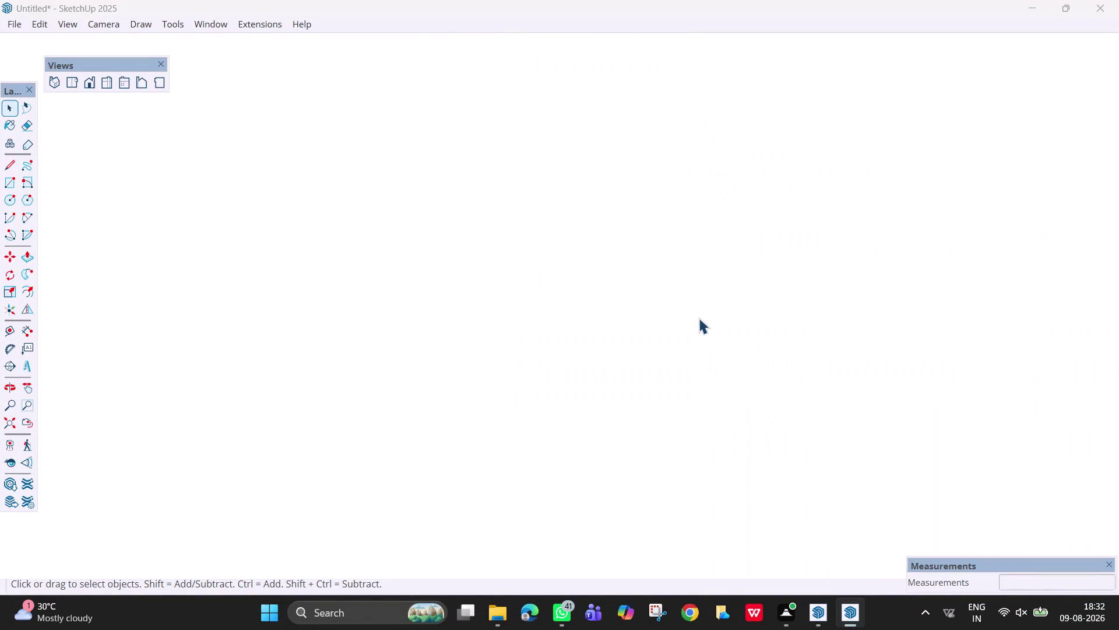
Orbit to look inside the room, then start saving without purging unused items.
scroll(down, 3)
scroll(down, 3)
click(8, 414)
middle_drag(366, 353, 475, 402)
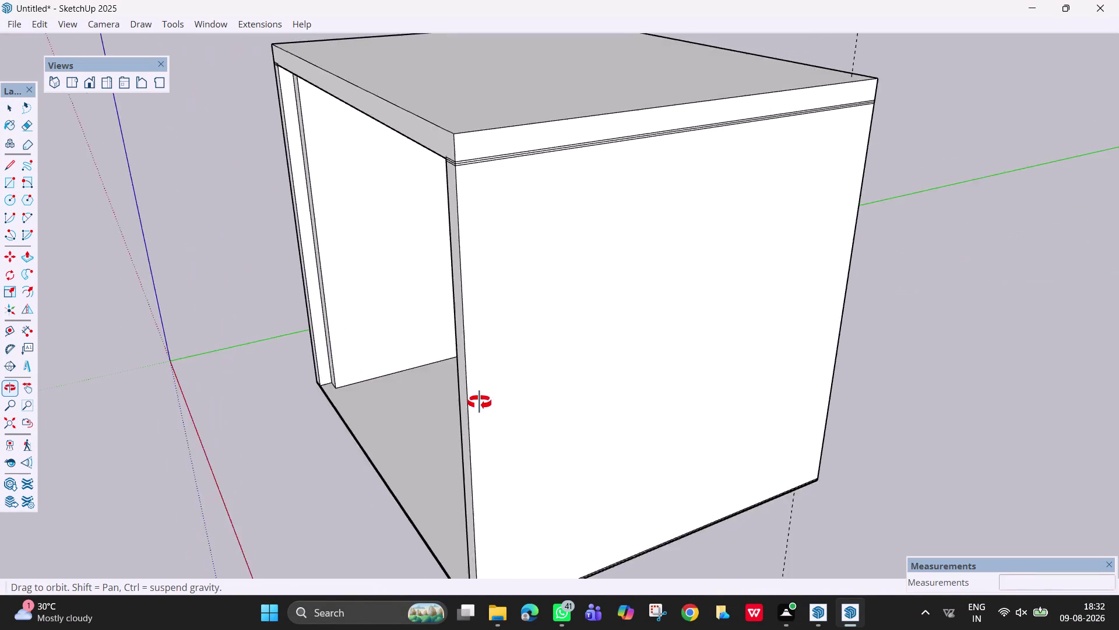
middle_drag(475, 402, 786, 327)
scroll(up, 3)
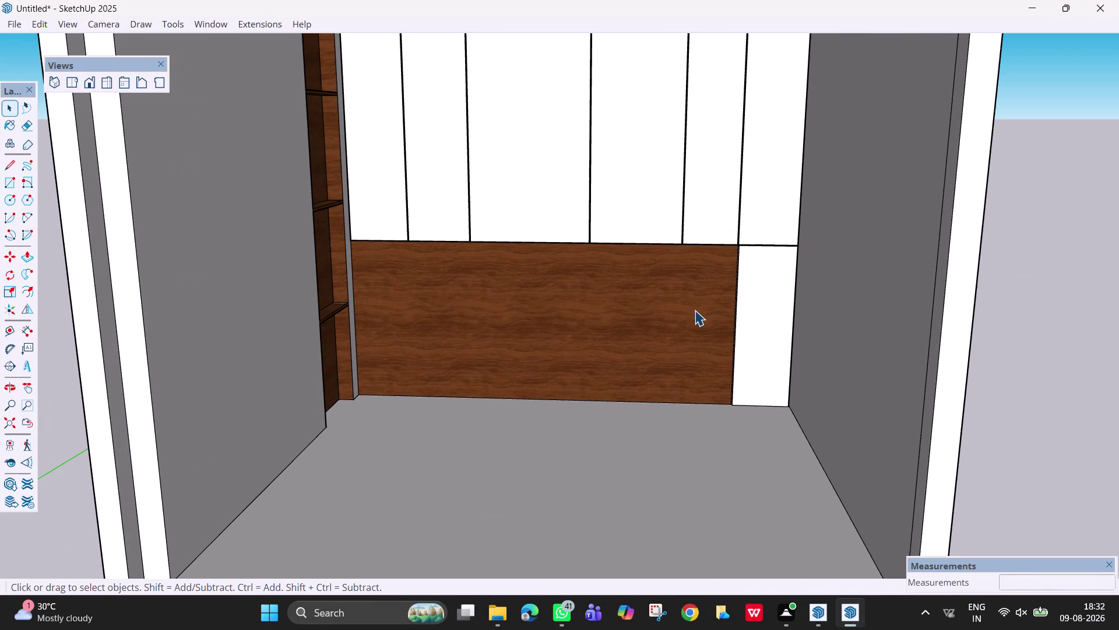
key(ctrl+s)
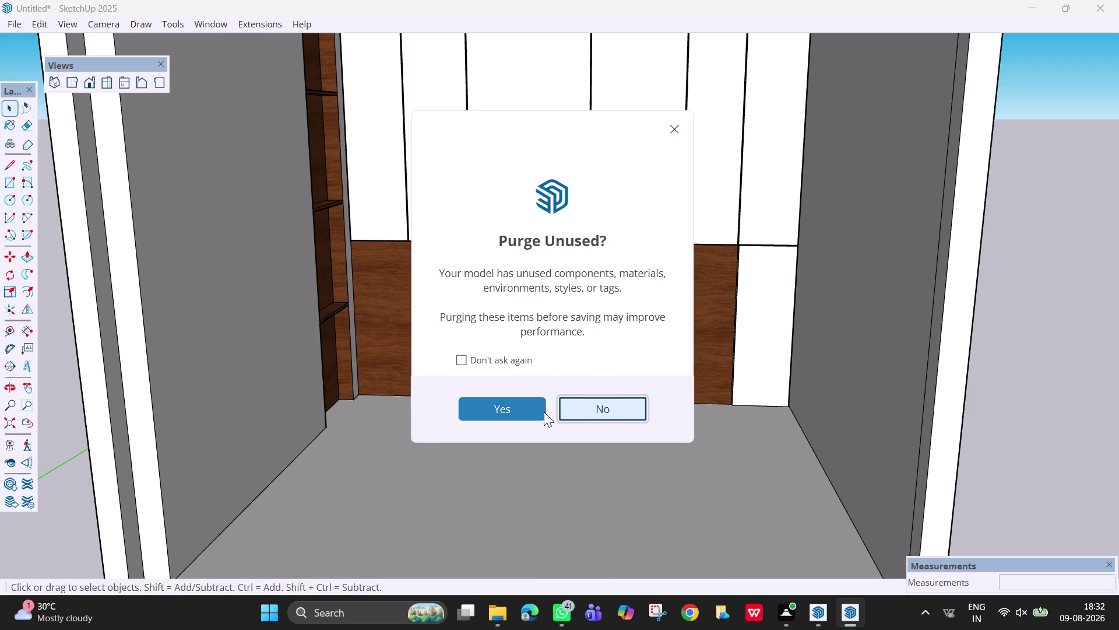
click(532, 410)
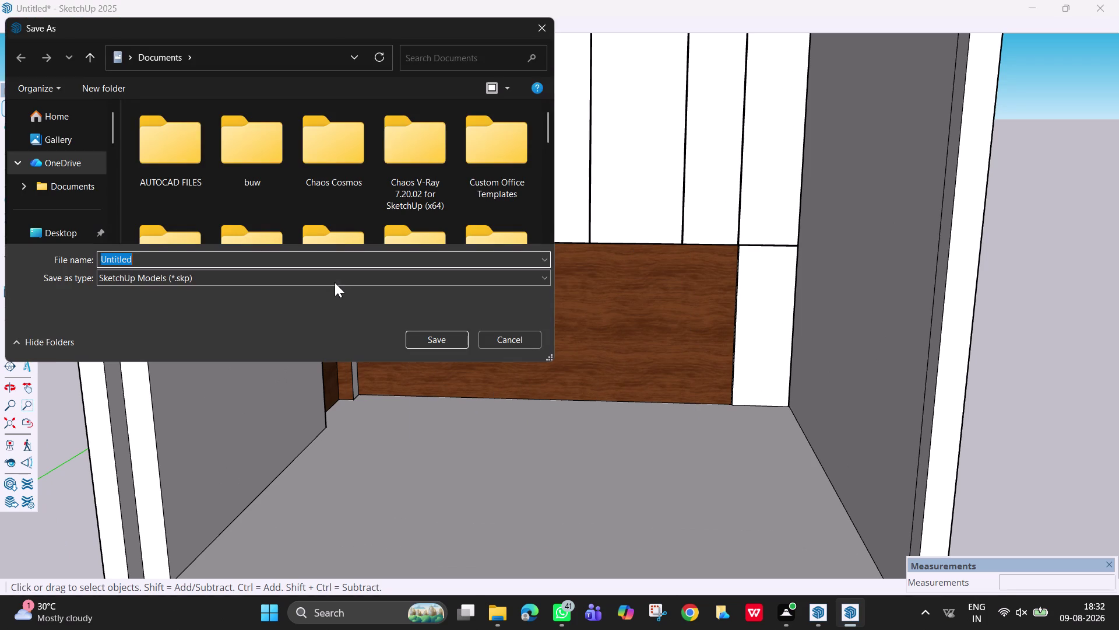
Save the model under the file name 'bed design'.
key(BackSpace)
text(bed)
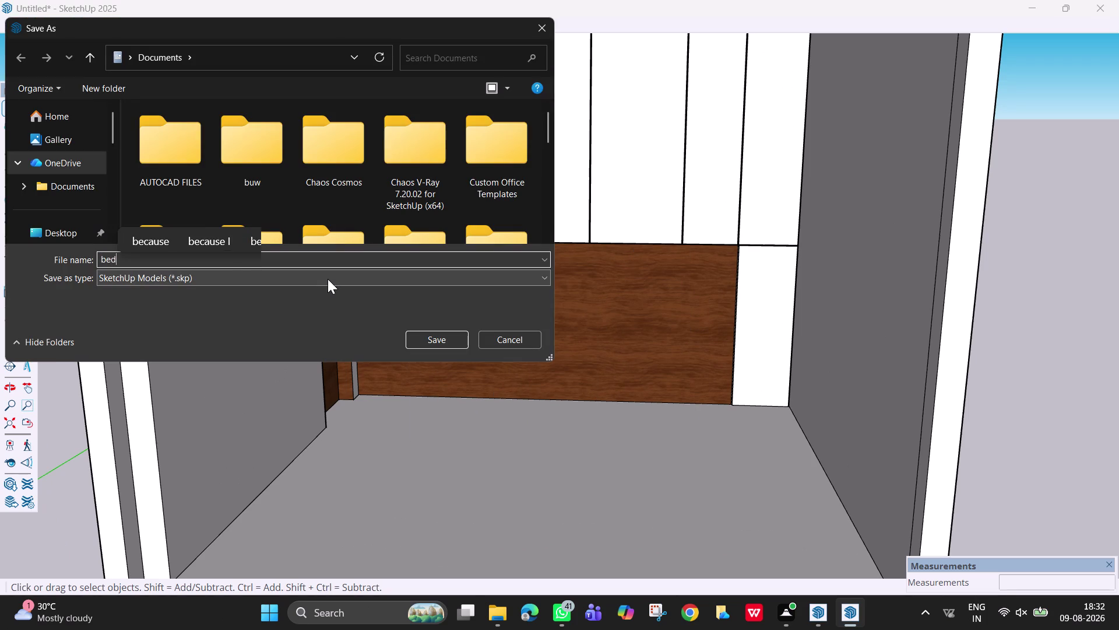
key(space)
text(de)
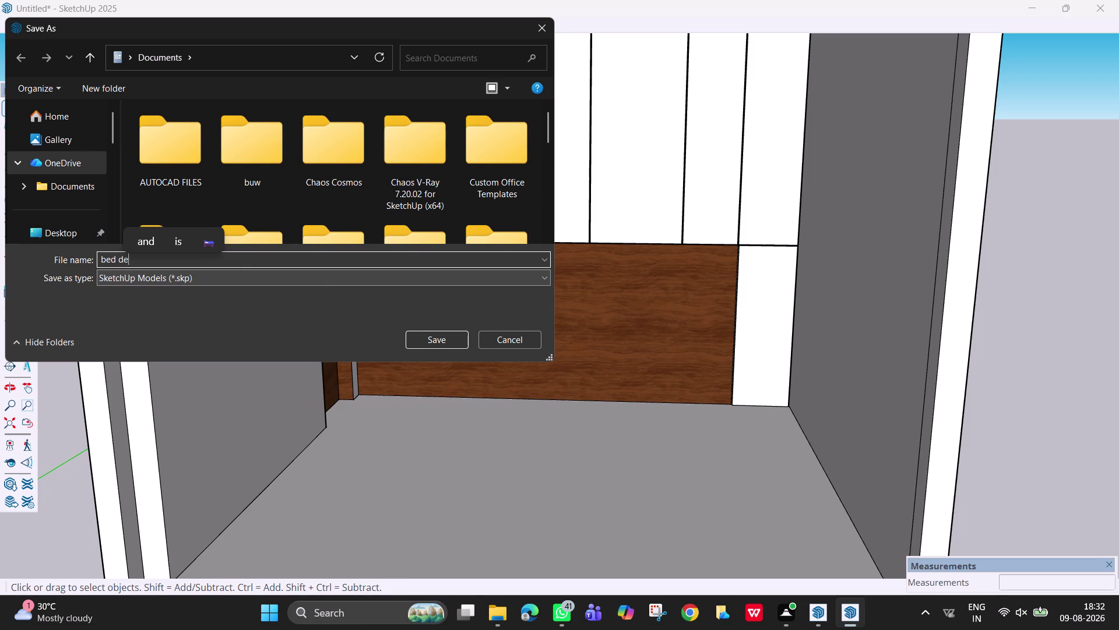
text(sign)
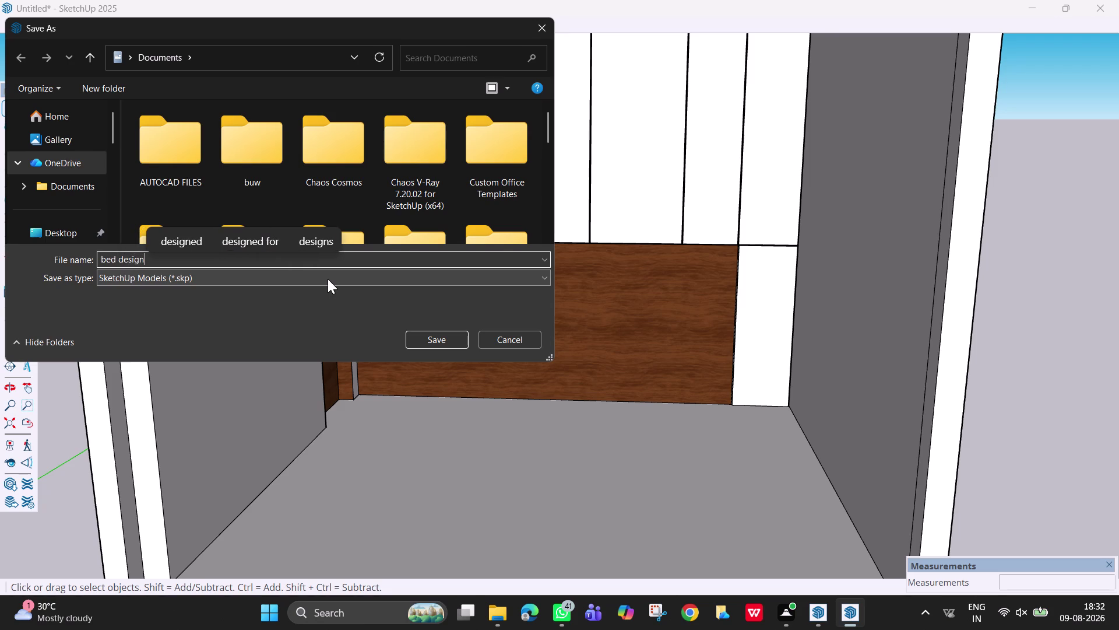
key(Return)
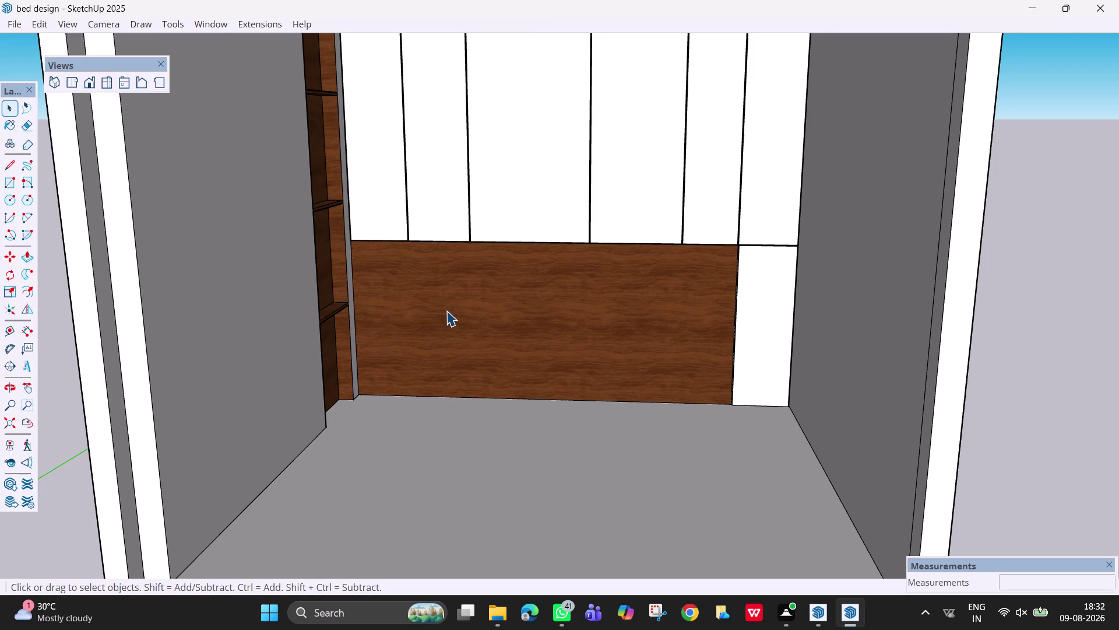
click(215, 21)
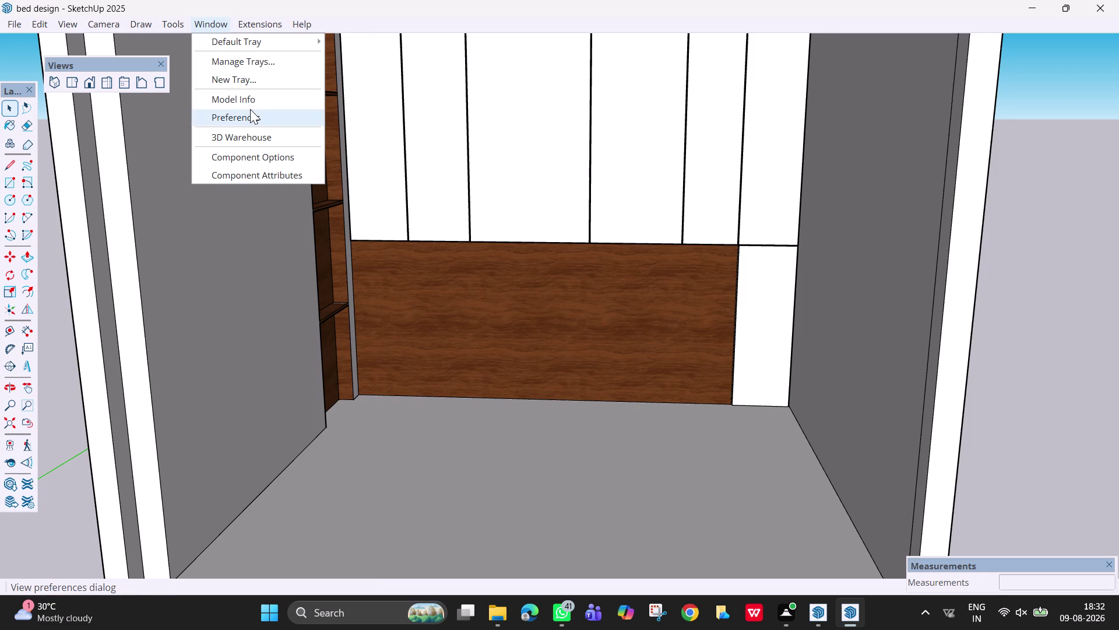
Search 3D Warehouse for 'bed' and browse the results.
click(262, 143)
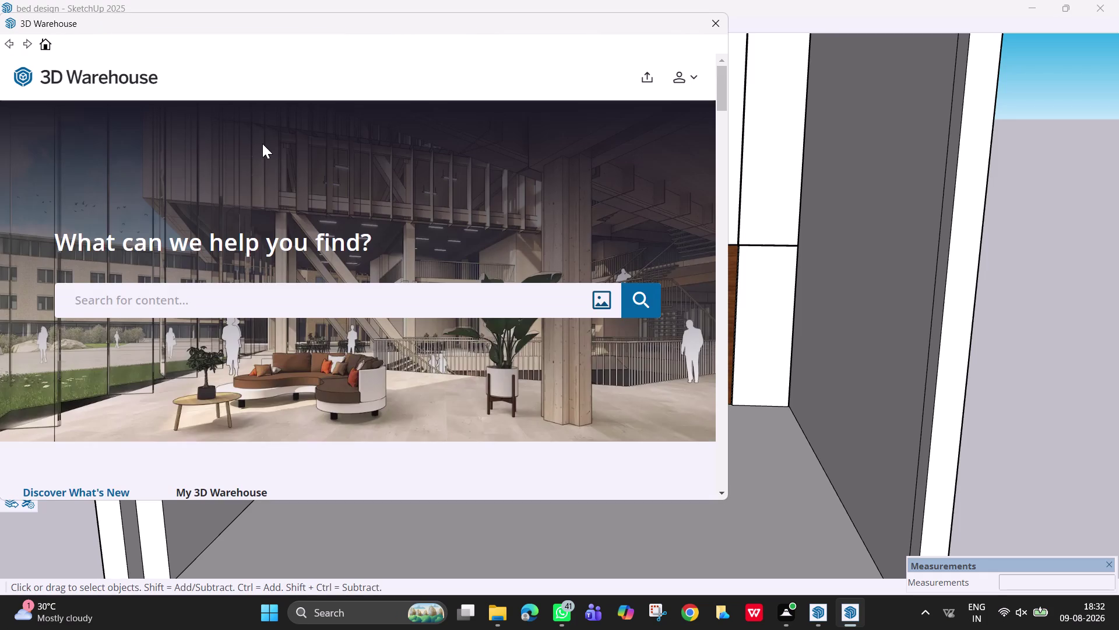
click(306, 300)
text(be)
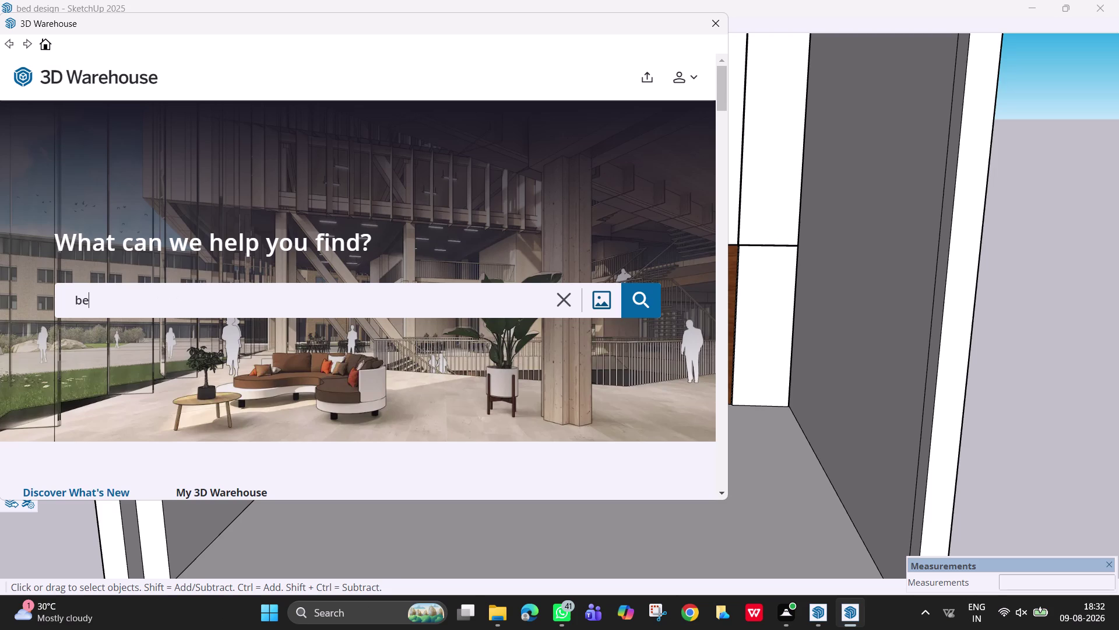
text(d)
key(Return)
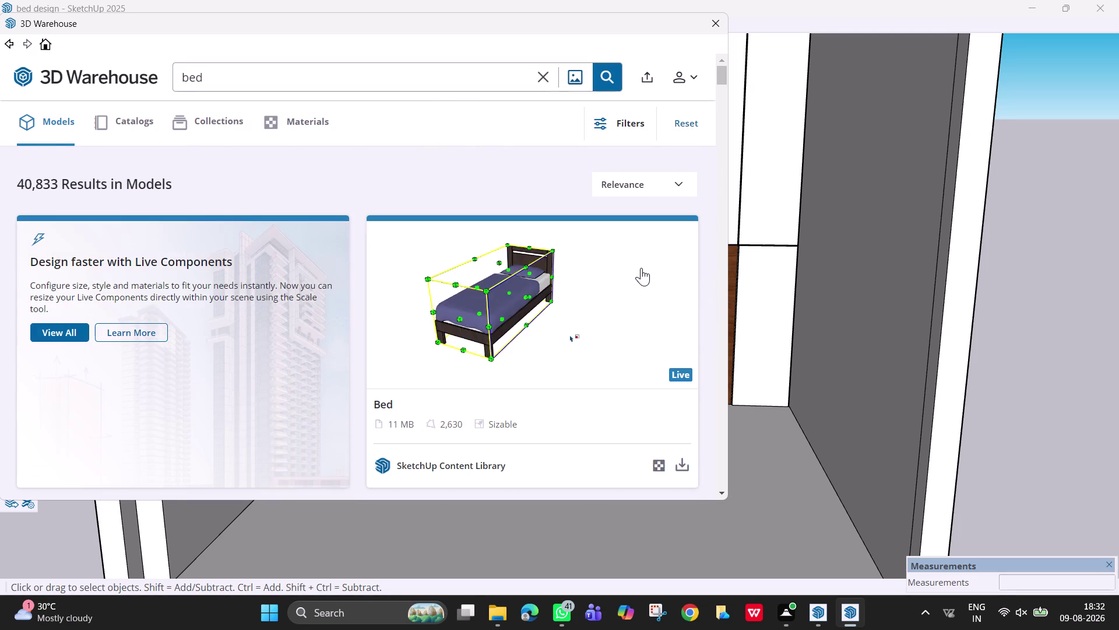
scroll(down, 3)
scroll(down, 3)
scroll(down, 3)
scroll(down, 3)
scroll(down, 3)
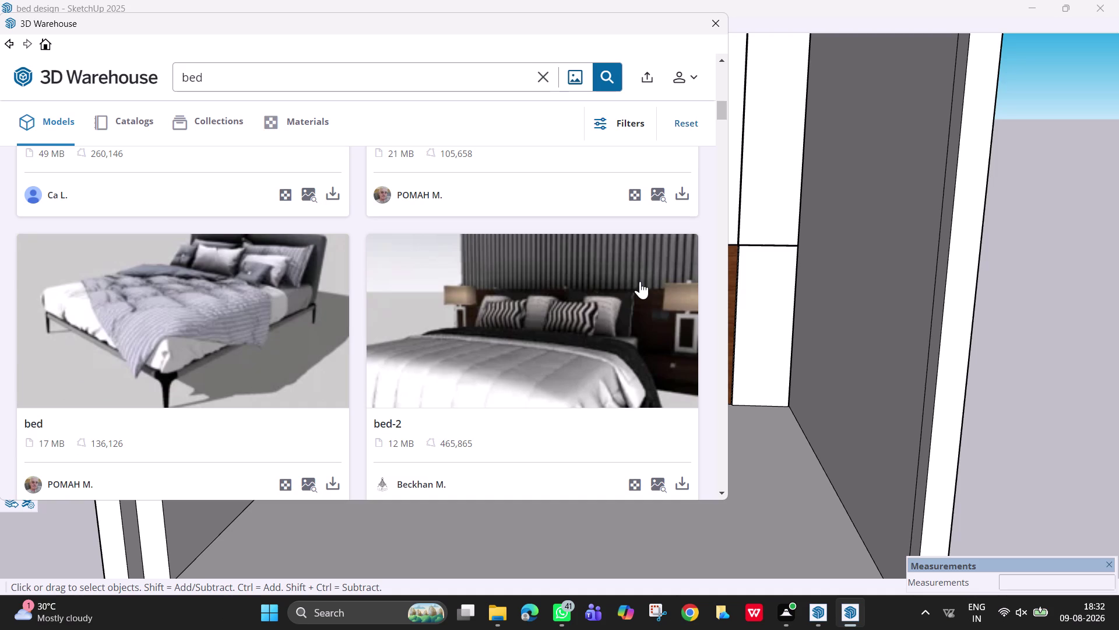
scroll(down, 3)
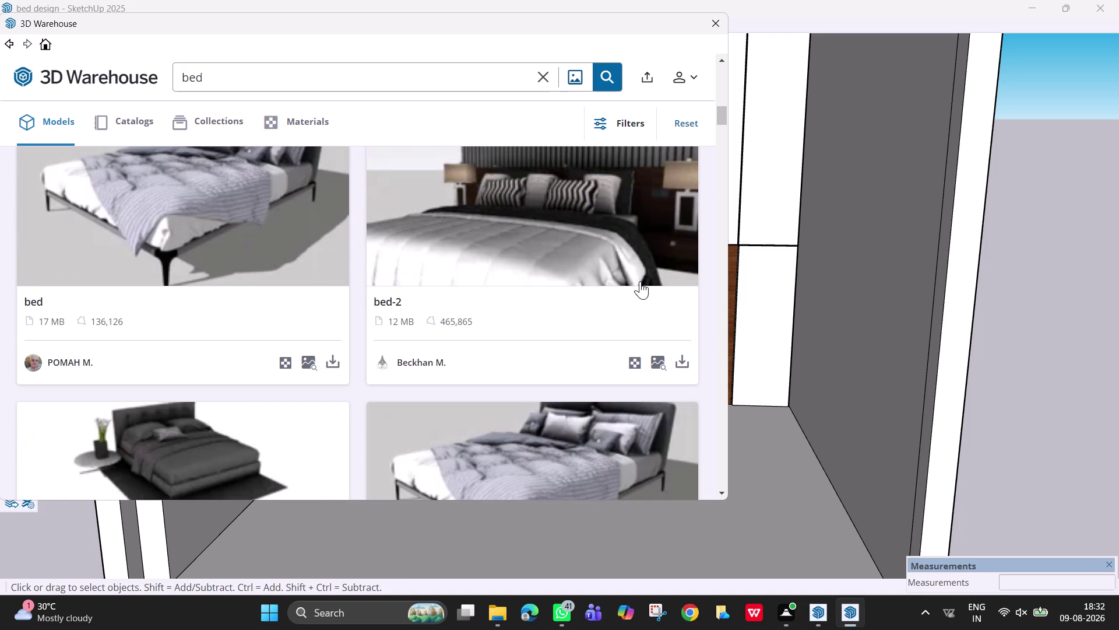
Refine the search to 'bed with carpet' and browse those results.
click(350, 83)
key(space)
text(wi)
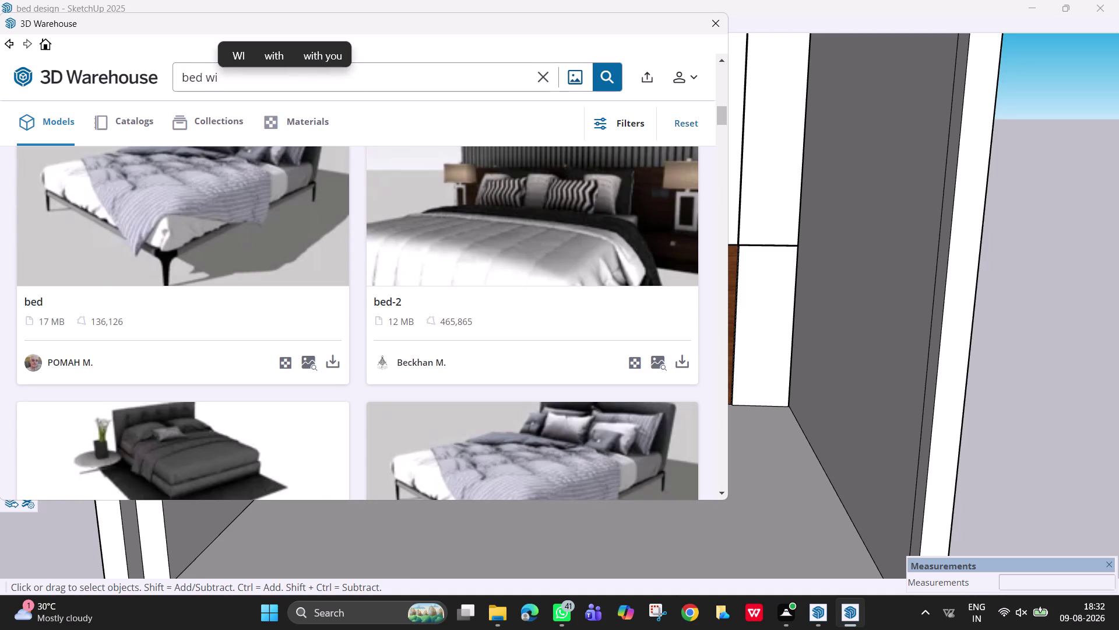
text(th)
key(space)
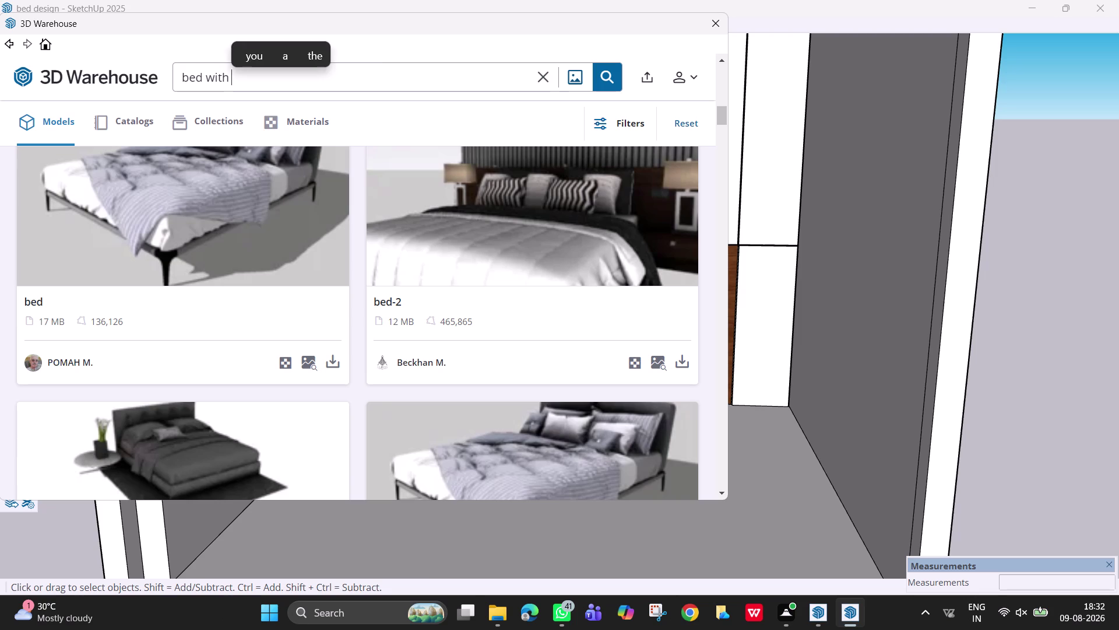
text(ca)
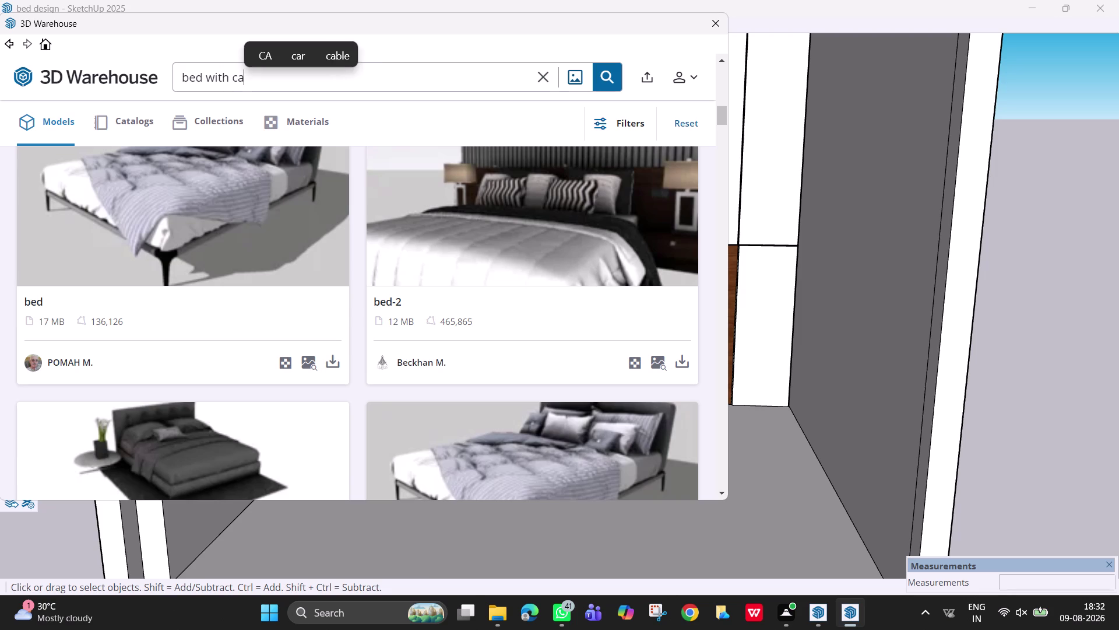
key(p)
key(BackSpace)
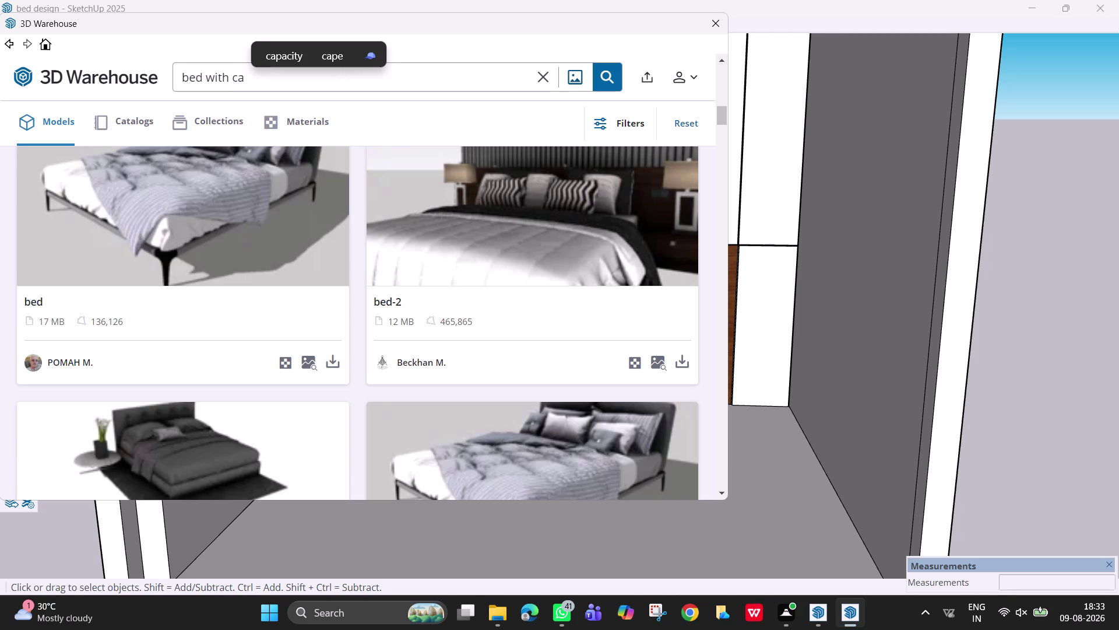
key(r)
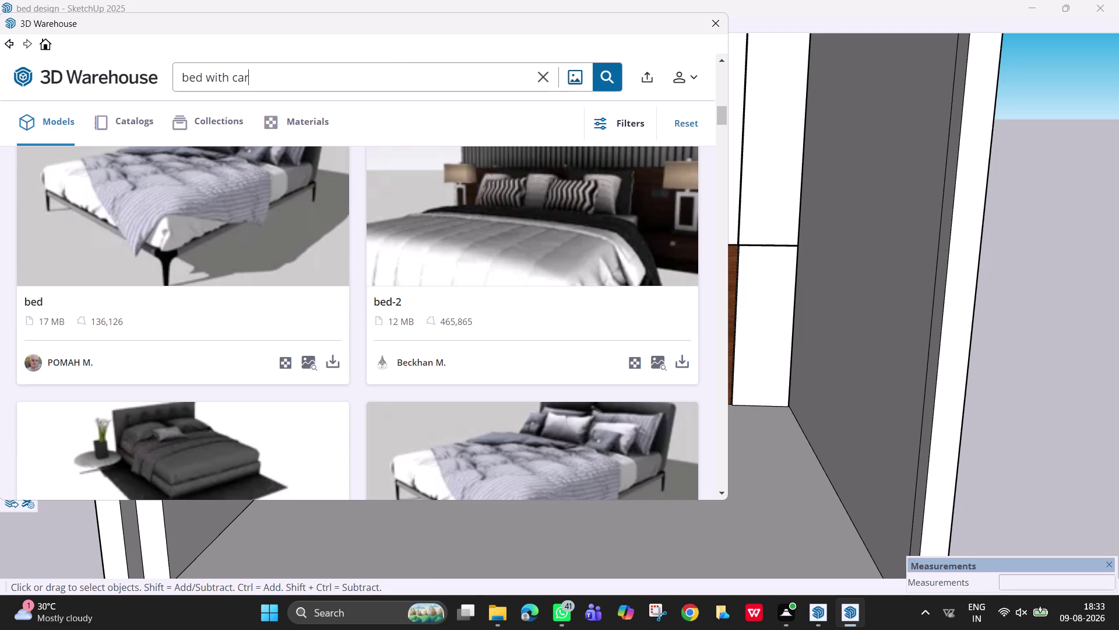
text(pet)
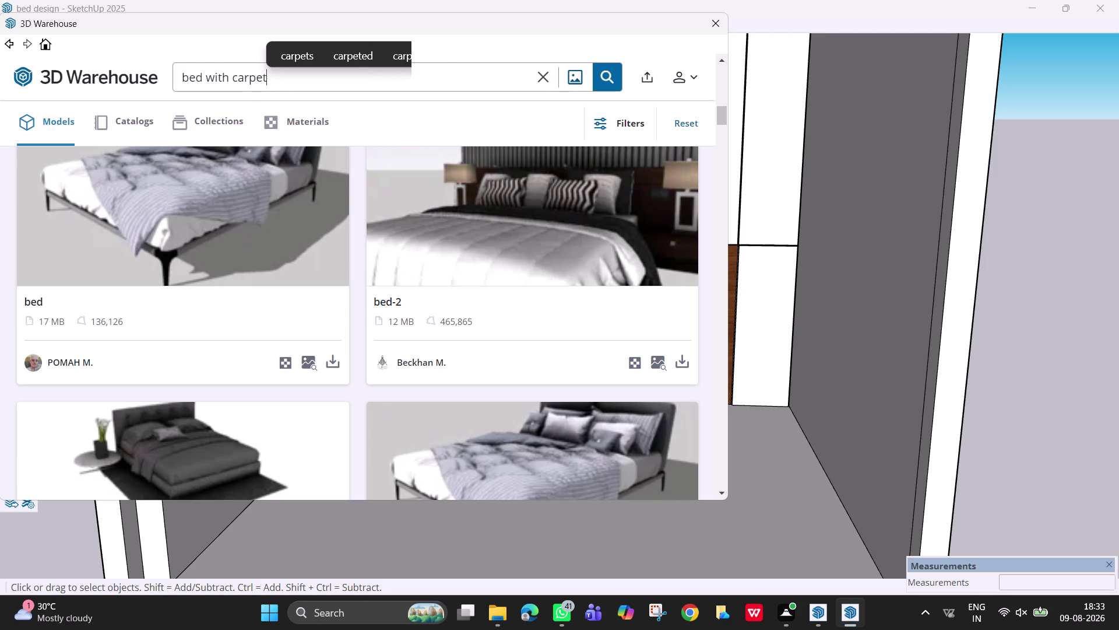
key(Return)
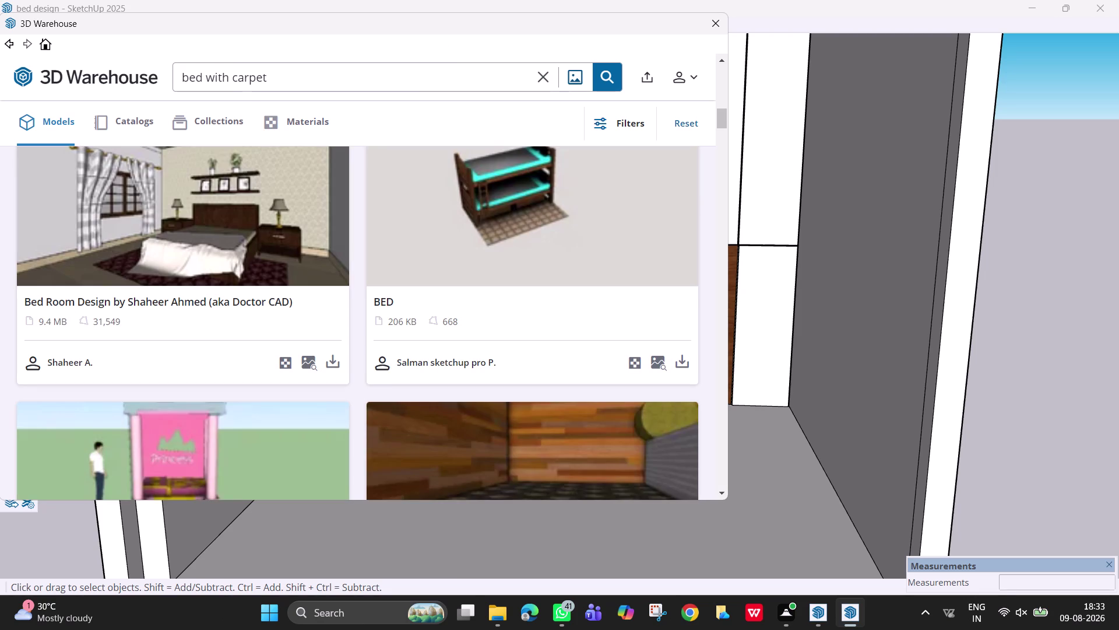
scroll(down, 3)
scroll(down, 3)
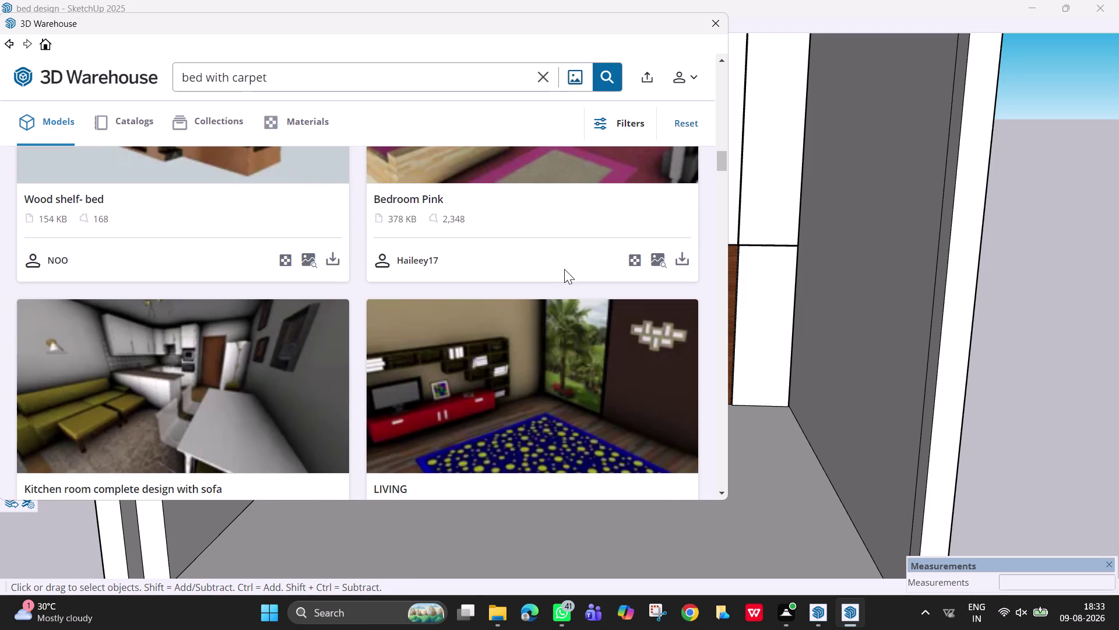
scroll(down, 3)
scroll(down, 3)
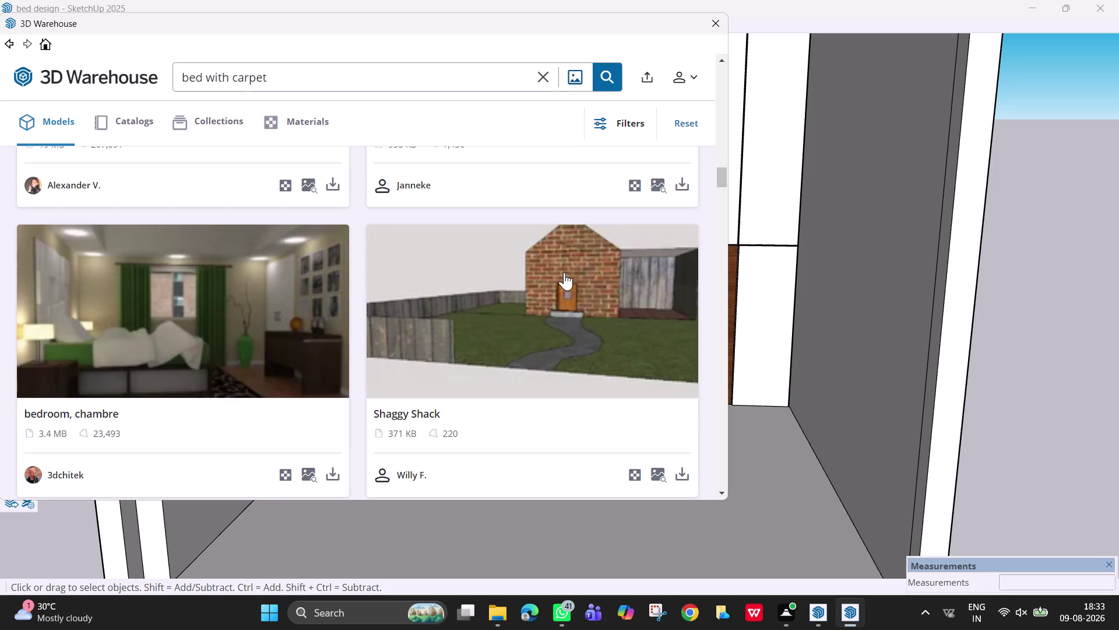
Return to the 'bed' search and load the bed with the beige throw into the model.
click(428, 66)
key(BackSpace)
key(BackSpace)
key(BackSpace)
key(BackSpace)
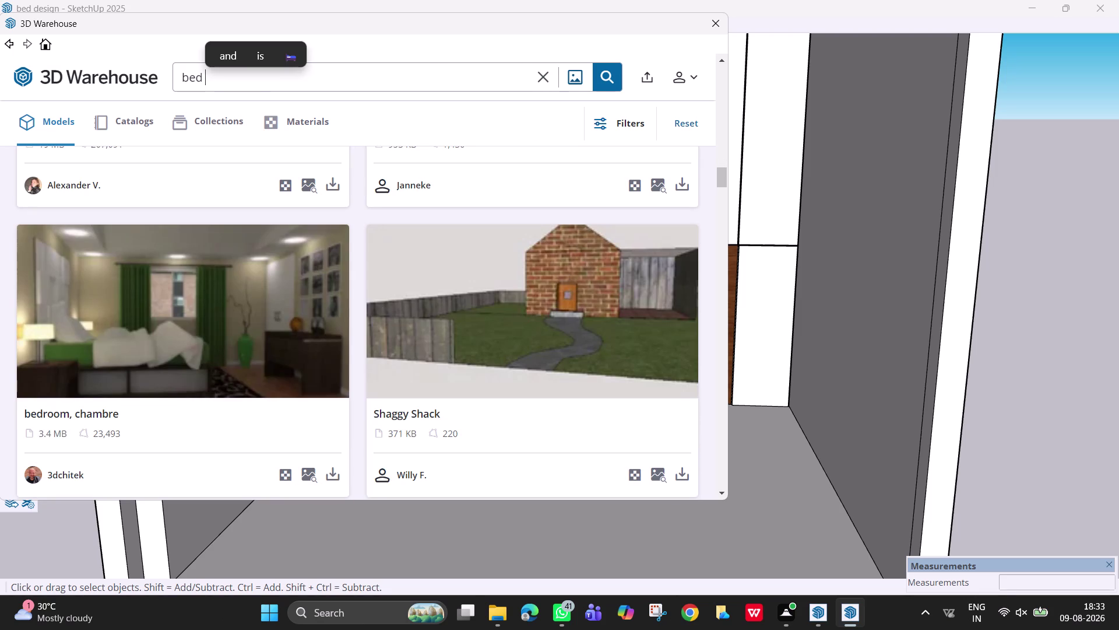
click(610, 72)
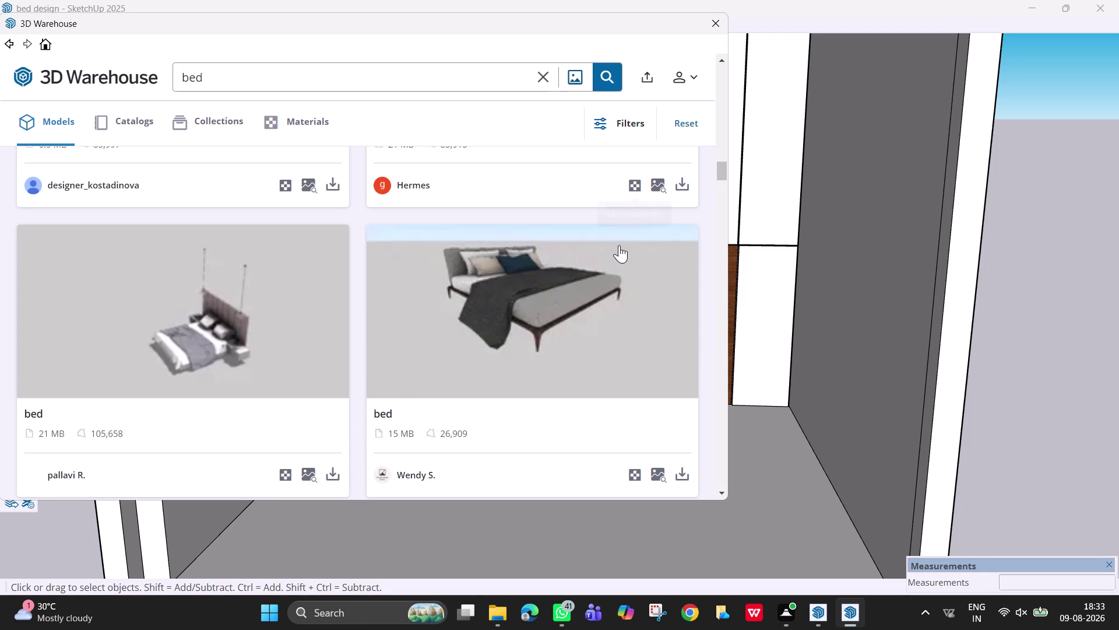
scroll(down, 3)
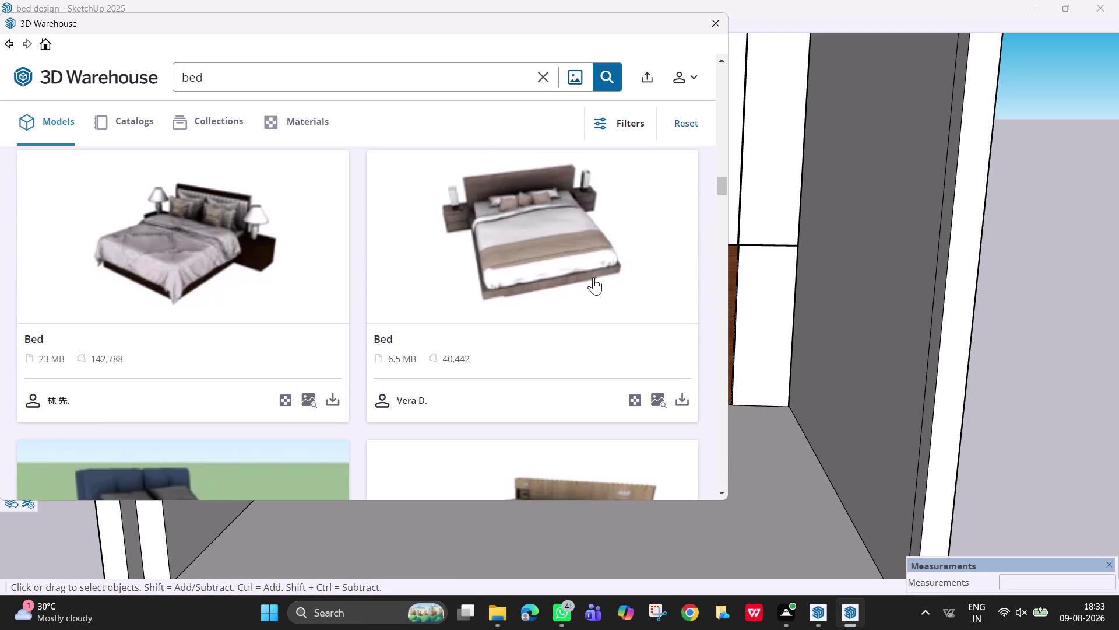
click(679, 399)
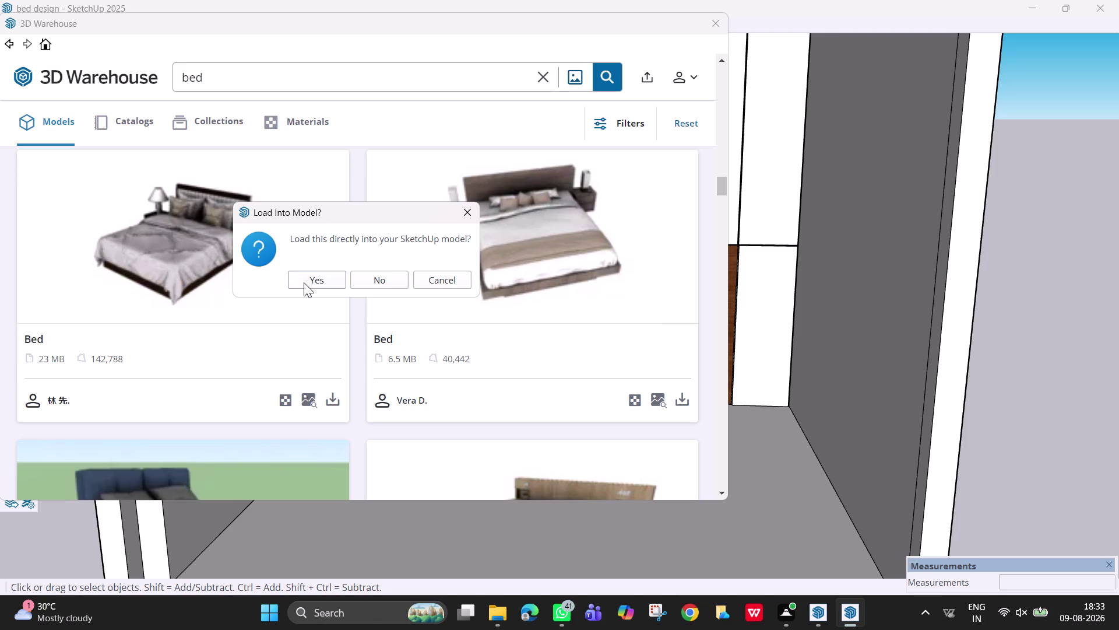
click(309, 281)
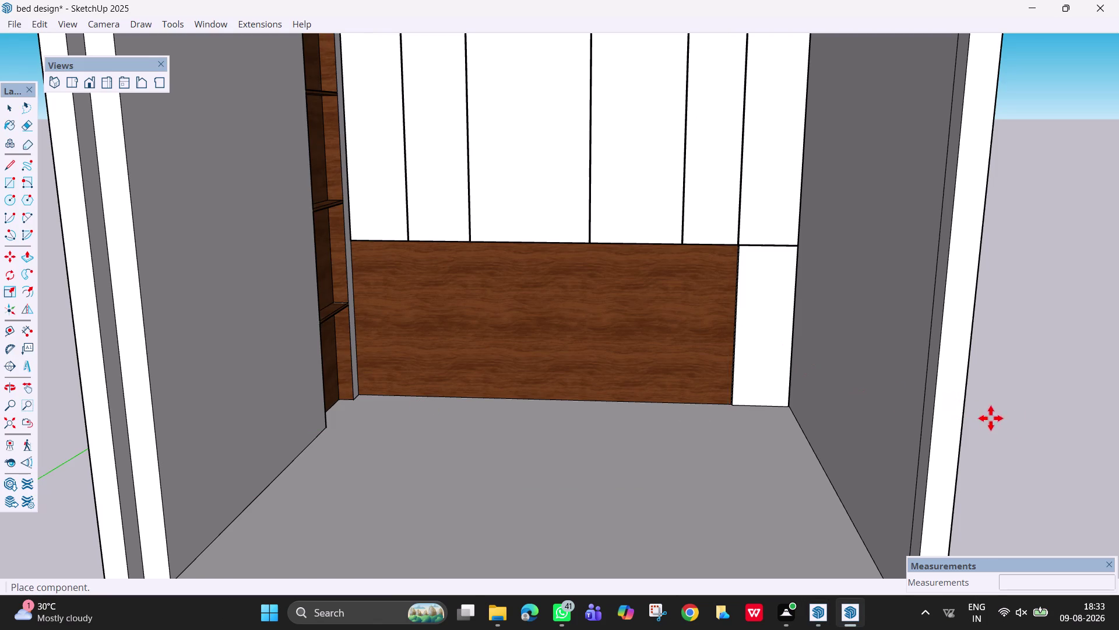
Drop the downloaded bed onto the floor inside the room box.
scroll(down, 3)
middle_drag(1033, 433, 987, 433)
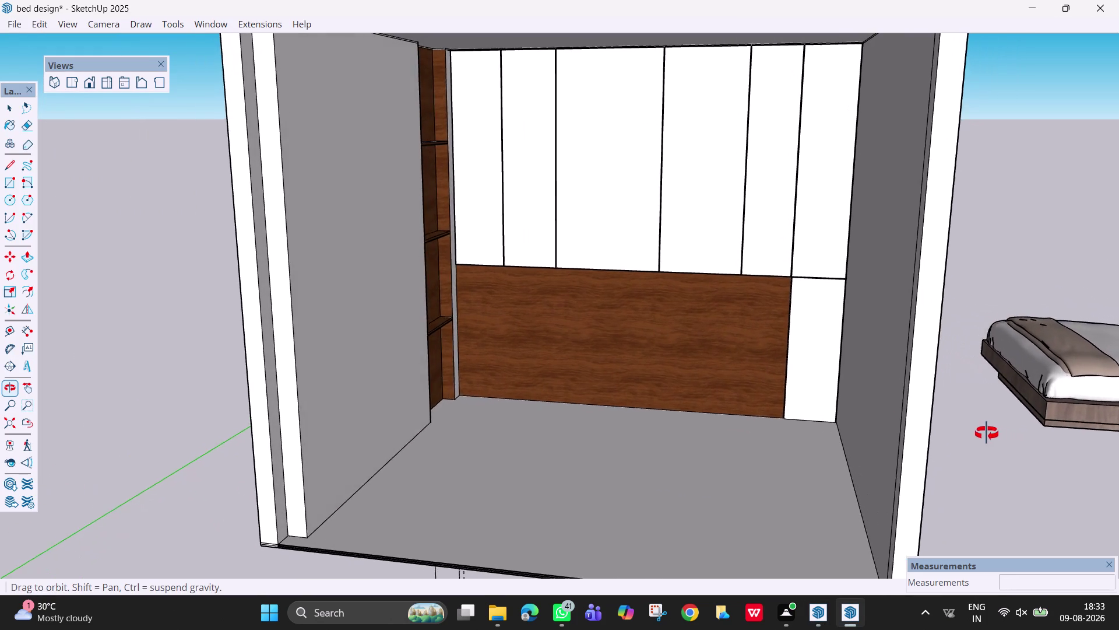
middle_drag(987, 433, 1022, 458)
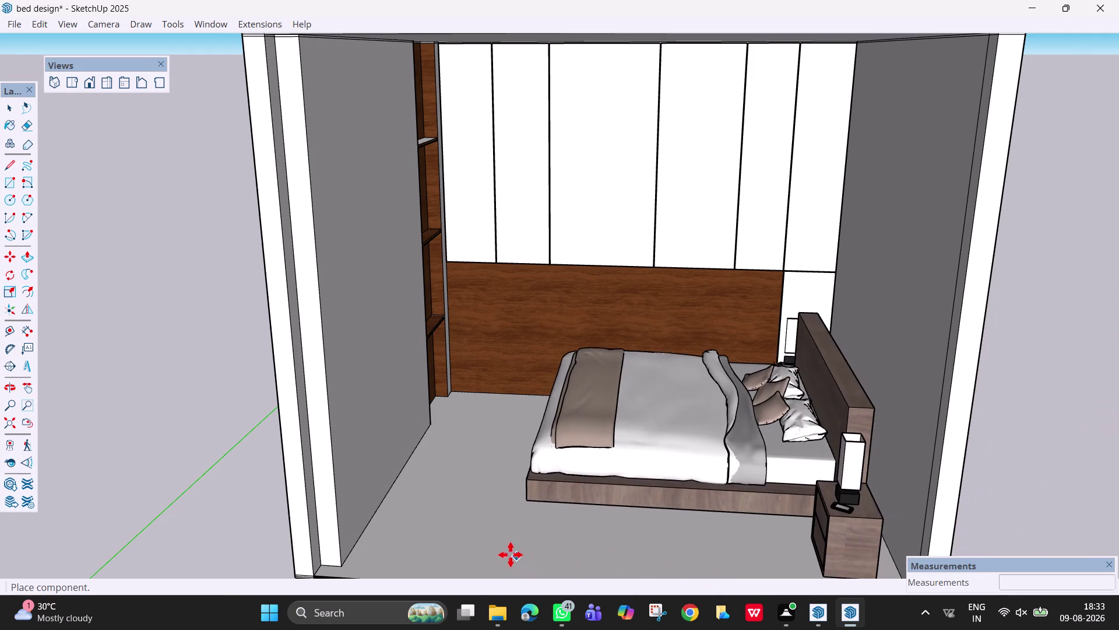
click(448, 566)
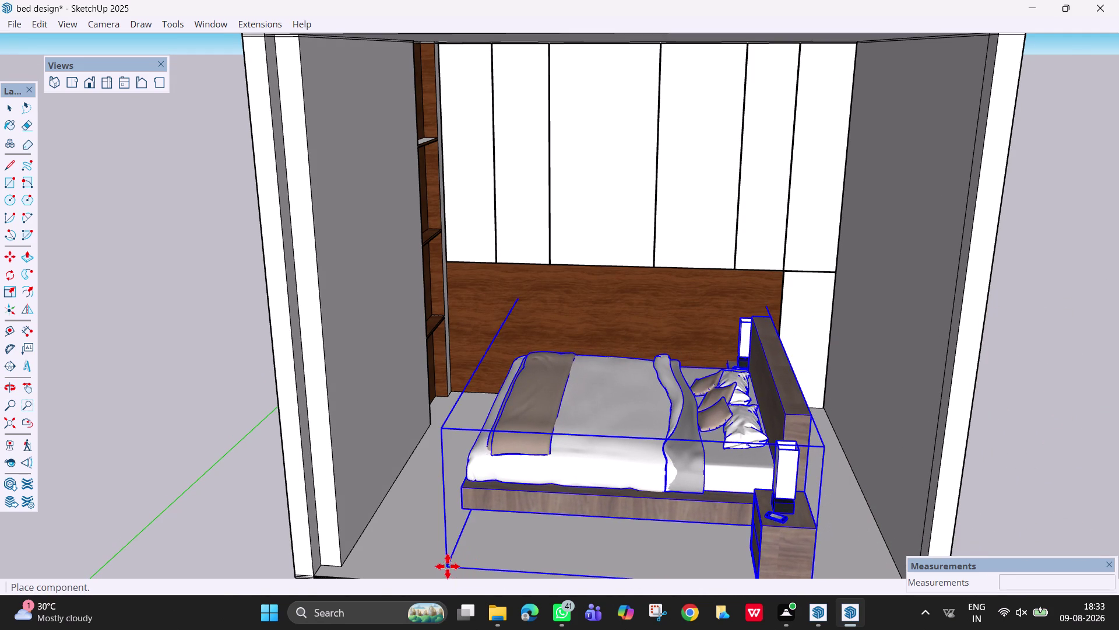
scroll(down, 3)
middle_drag(482, 487, 494, 489)
scroll(down, 3)
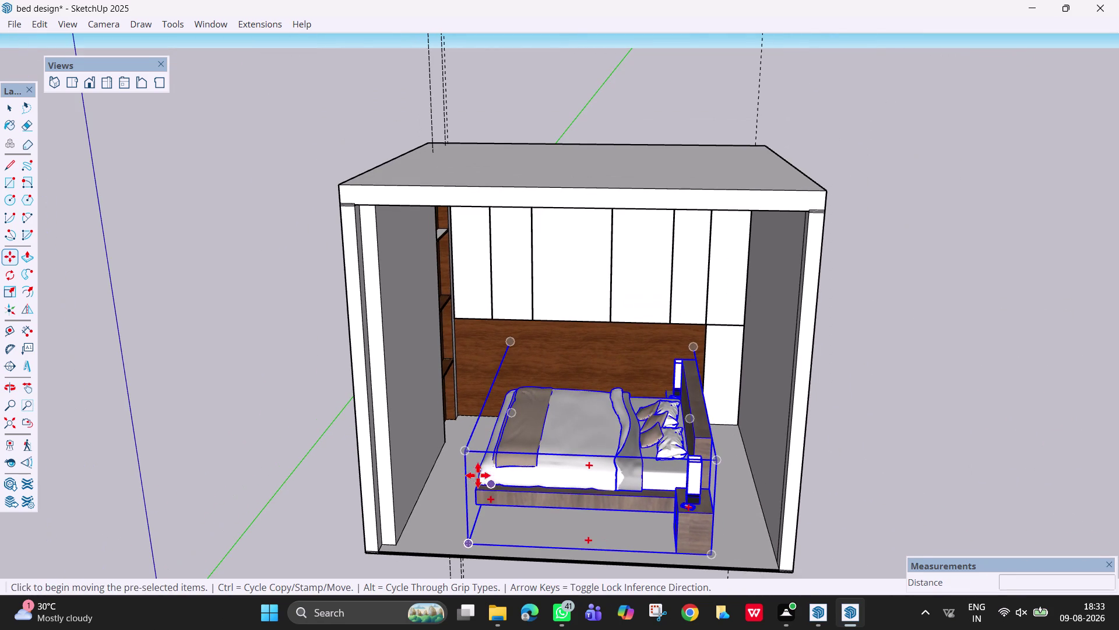
Rotate the bed 90 degrees around a centre point beside it.
key(q)
click(465, 448)
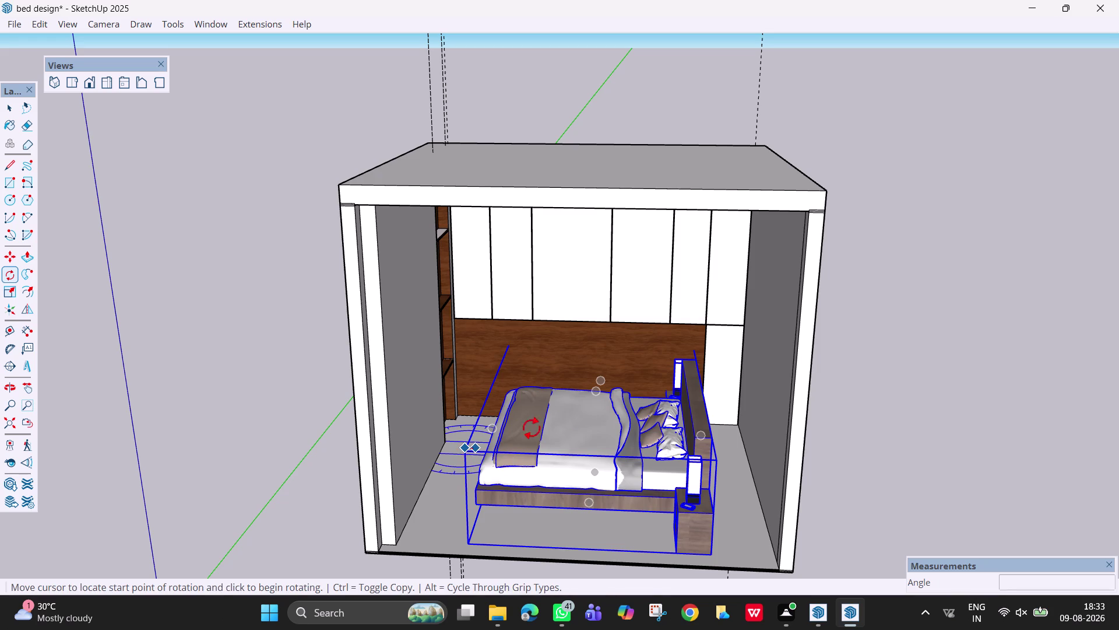
click(699, 357)
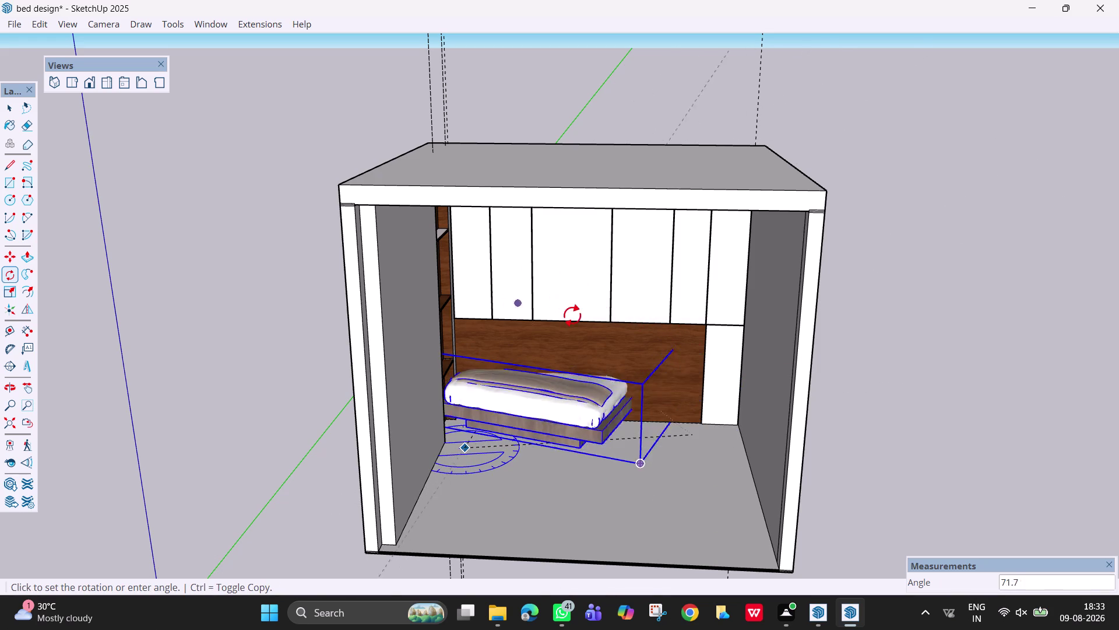
text(90)
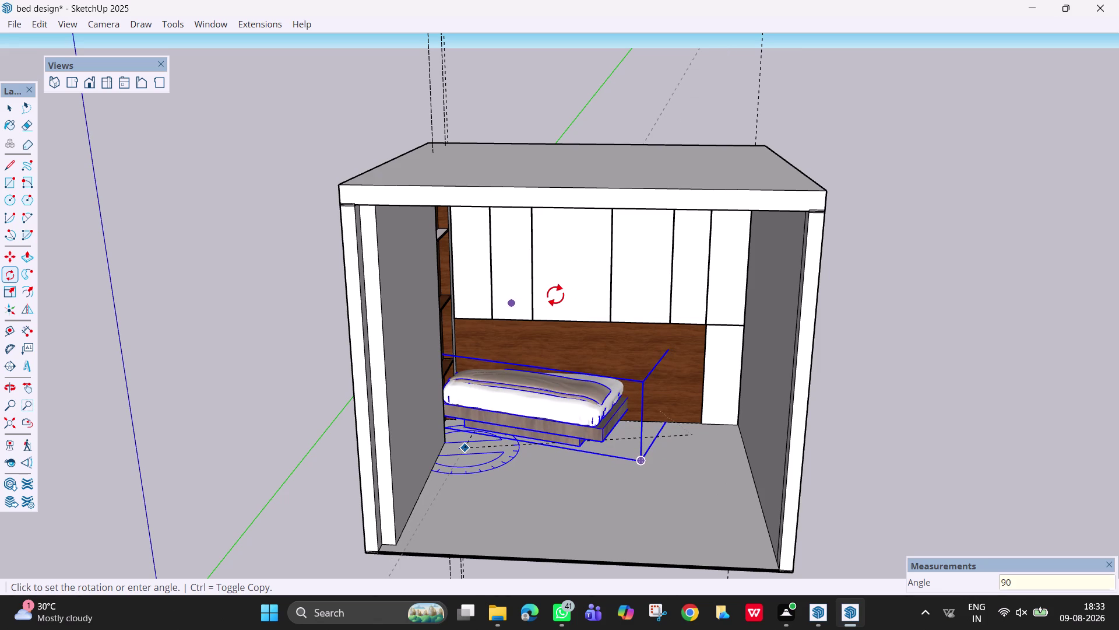
key(Return)
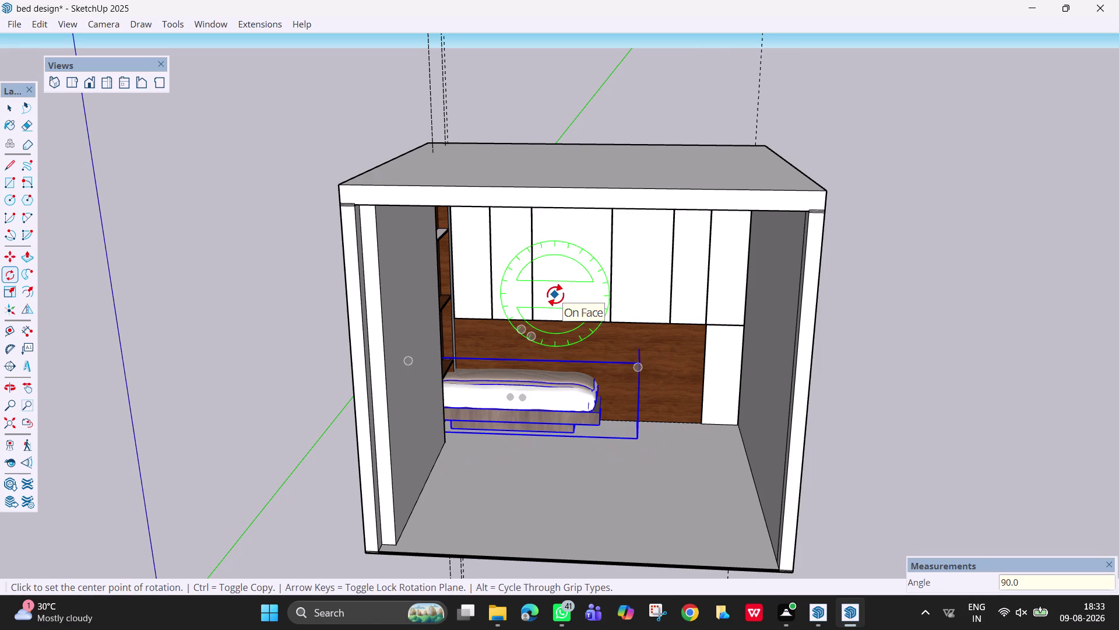
key(Escape)
key(Escape)
key(space)
click(582, 409)
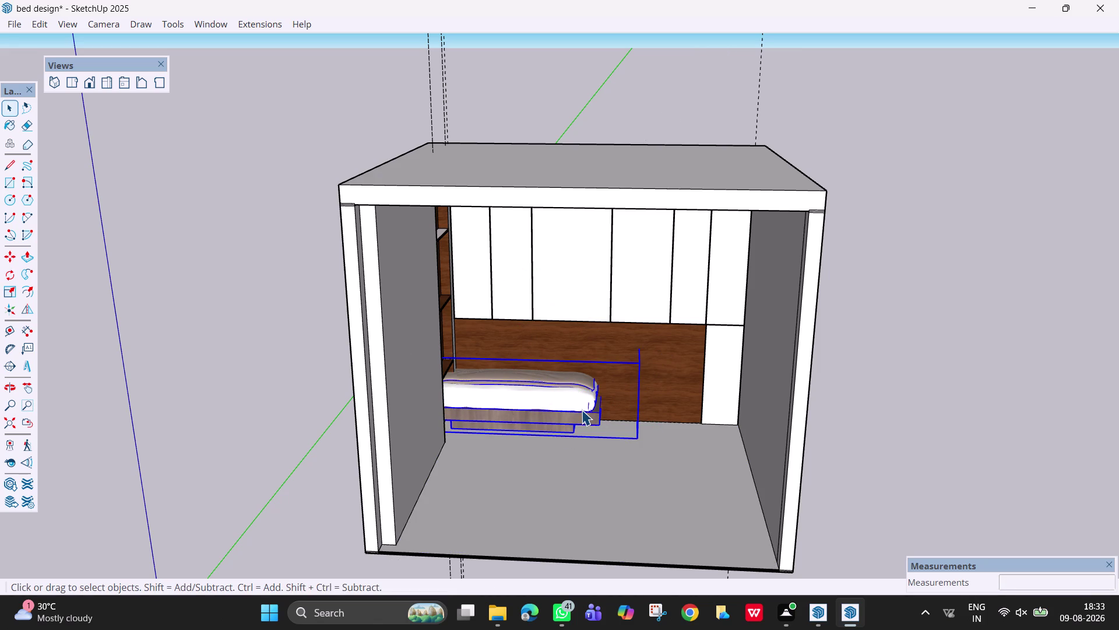
Move the bed so its headboard sits against the back wall.
key(m)
click(638, 438)
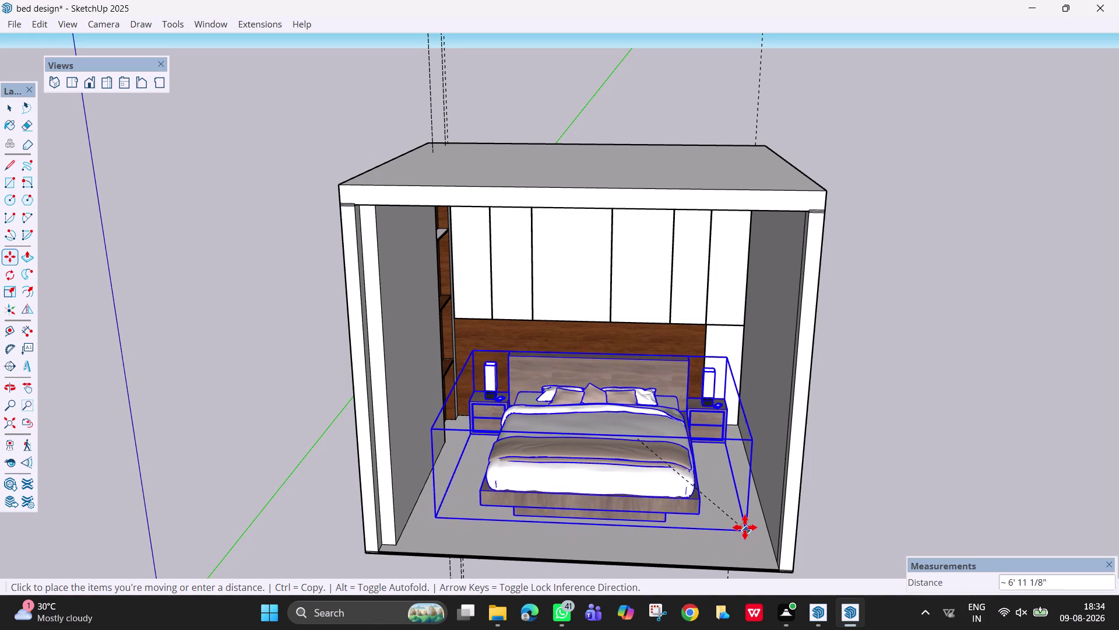
click(745, 527)
scroll(up, 3)
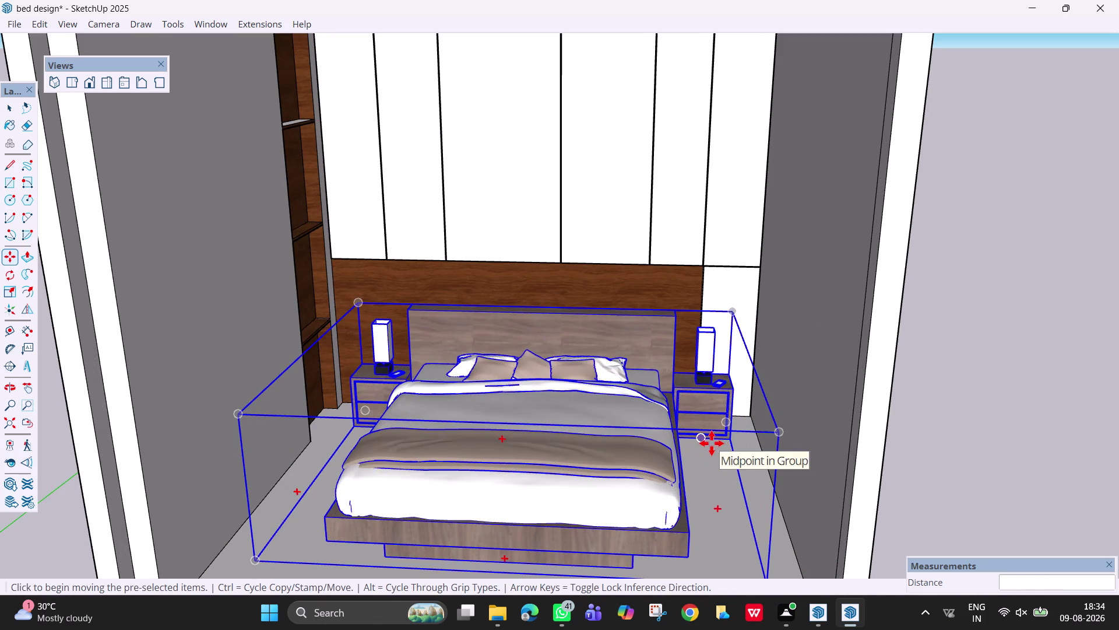
middle_drag(712, 443, 722, 518)
scroll(up, 3)
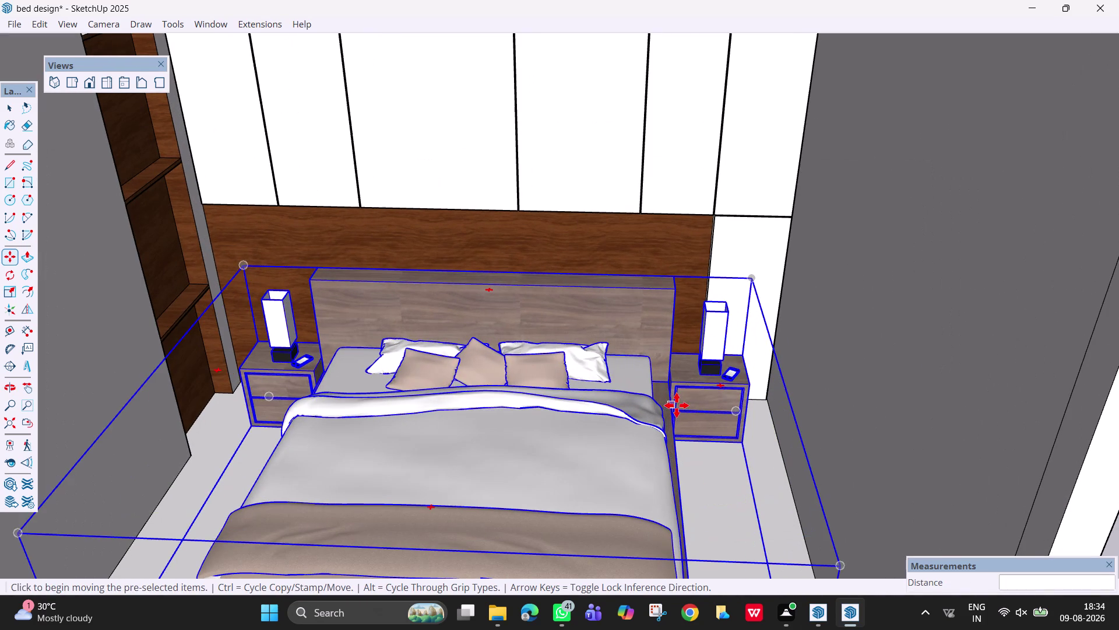
key(Escape)
key(Escape)
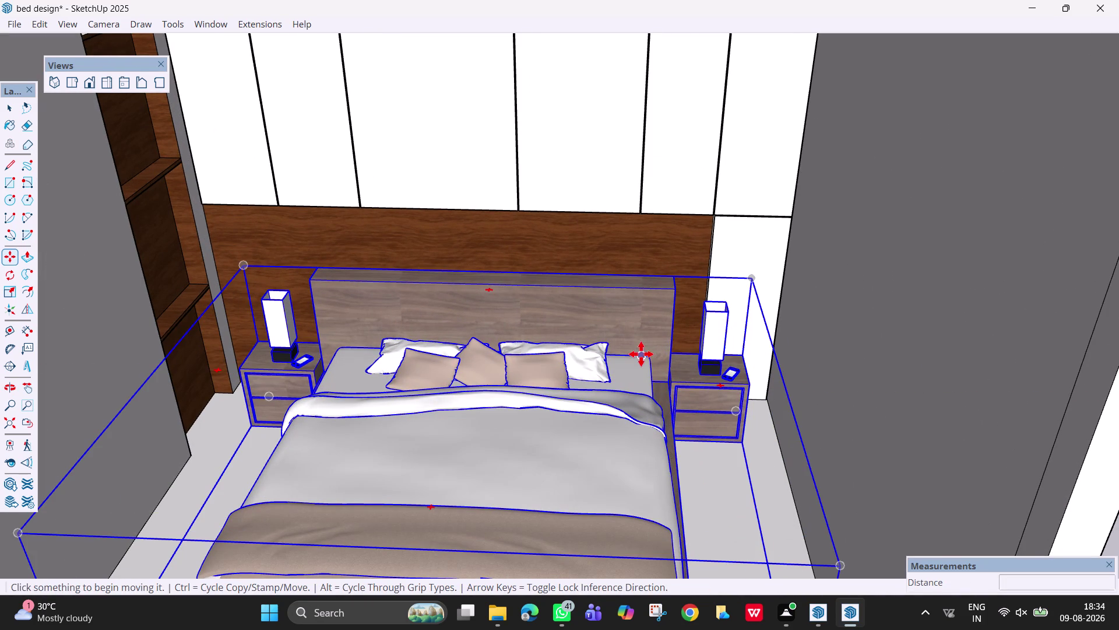
key(space)
Orbit around the room to check the bed placement from above and the front.
scroll(down, 3)
scroll(down, 3)
middle_drag(689, 404, 689, 372)
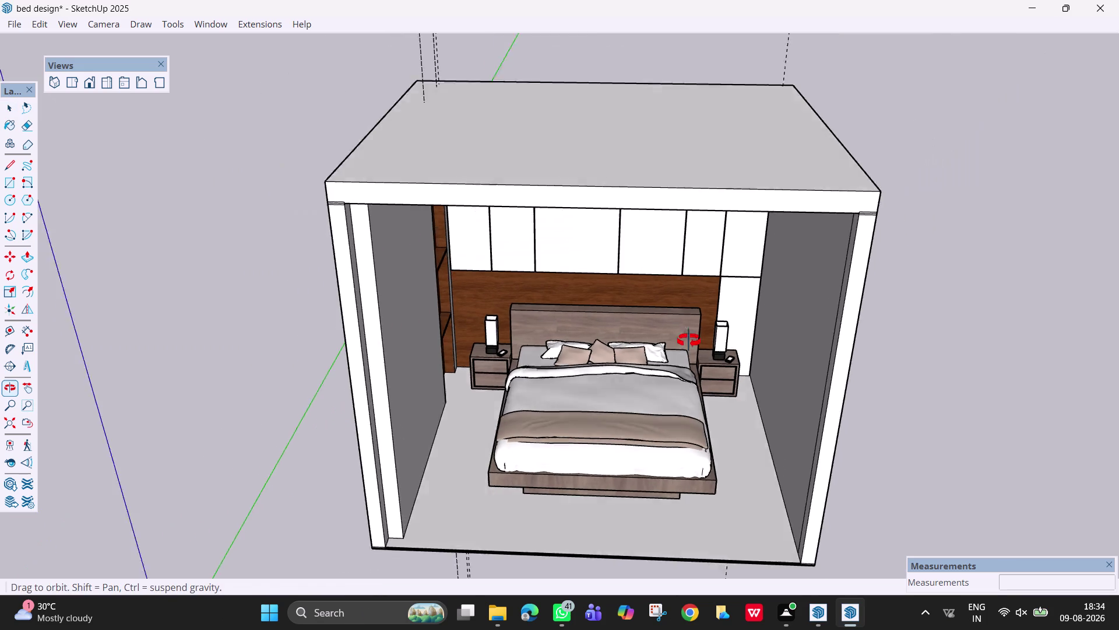
middle_drag(689, 371, 691, 305)
scroll(down, 3)
scroll(down, 3)
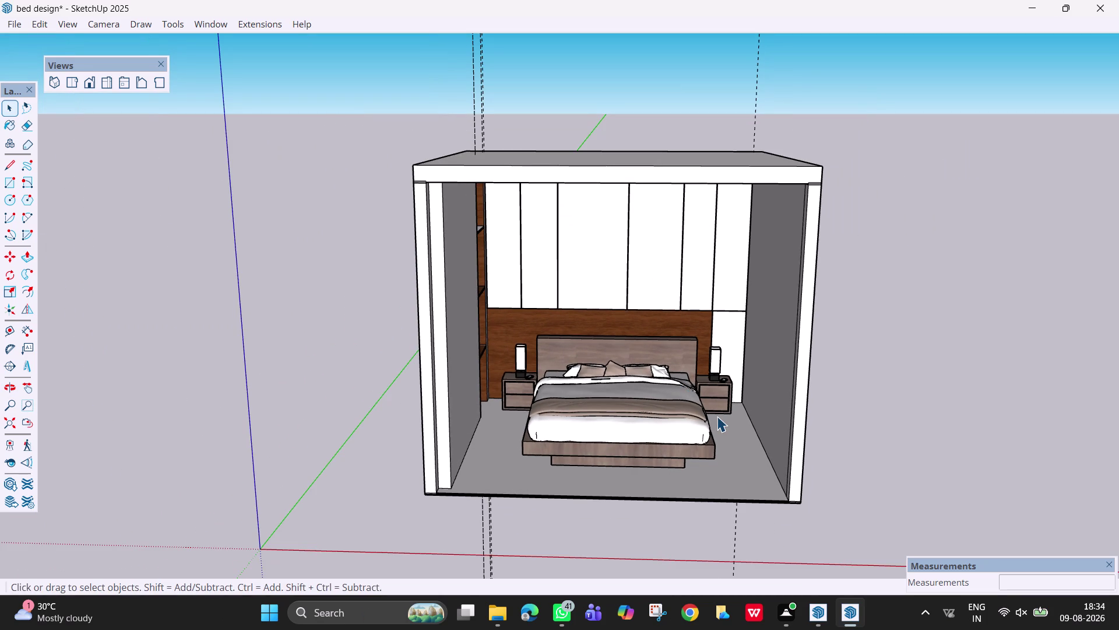
middle_drag(714, 430, 716, 493)
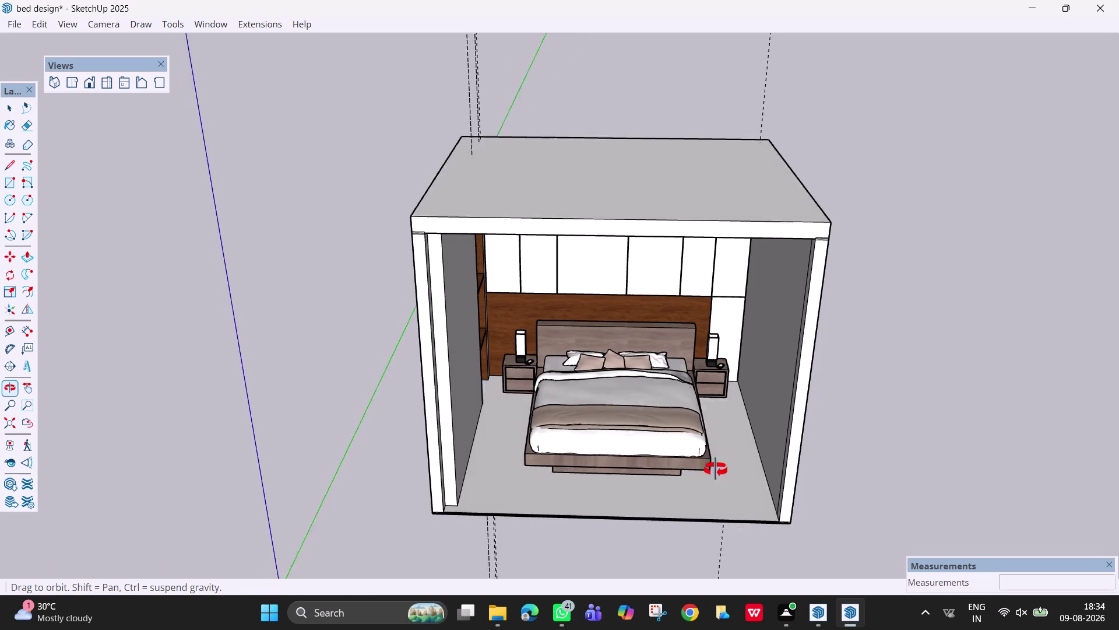
middle_drag(716, 492, 715, 469)
scroll(up, 3)
scroll(down, 3)
middle_drag(712, 429, 709, 381)
click(908, 448)
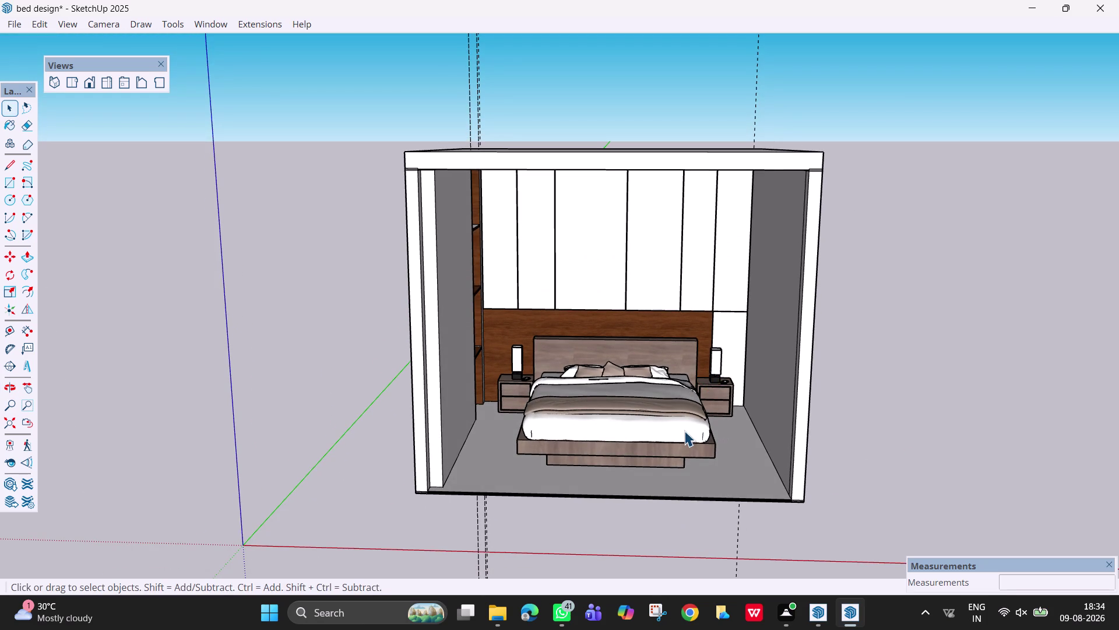
Select and deselect the bed, then inspect it from above and the side.
click(681, 430)
scroll(down, 3)
middle_drag(699, 390, 703, 489)
key(Escape)
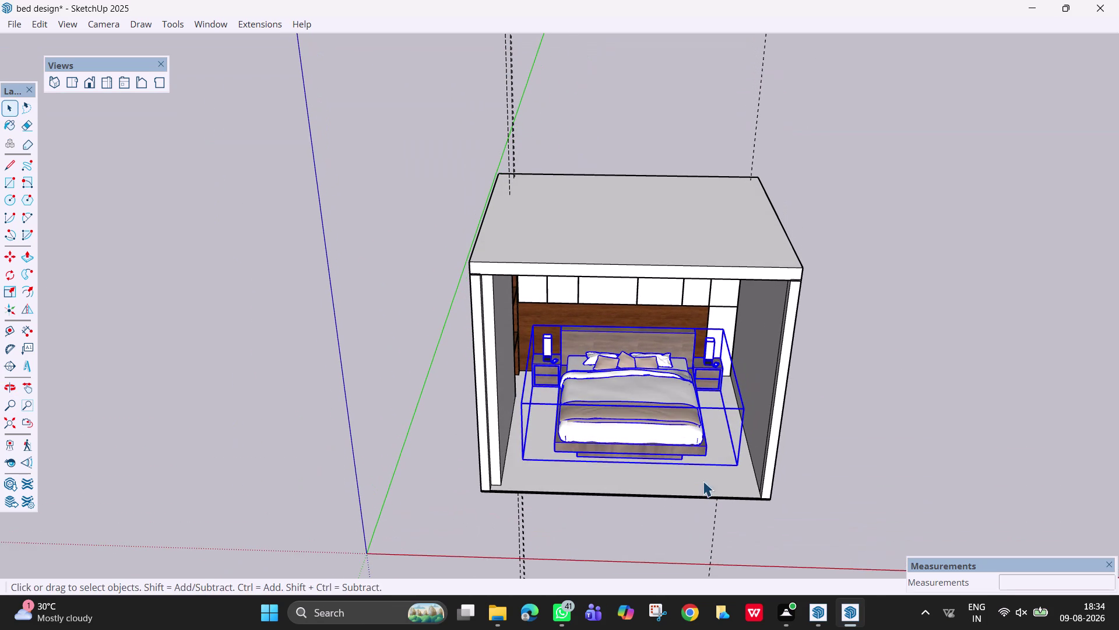
click(957, 399)
scroll(up, 3)
middle_drag(676, 413, 674, 361)
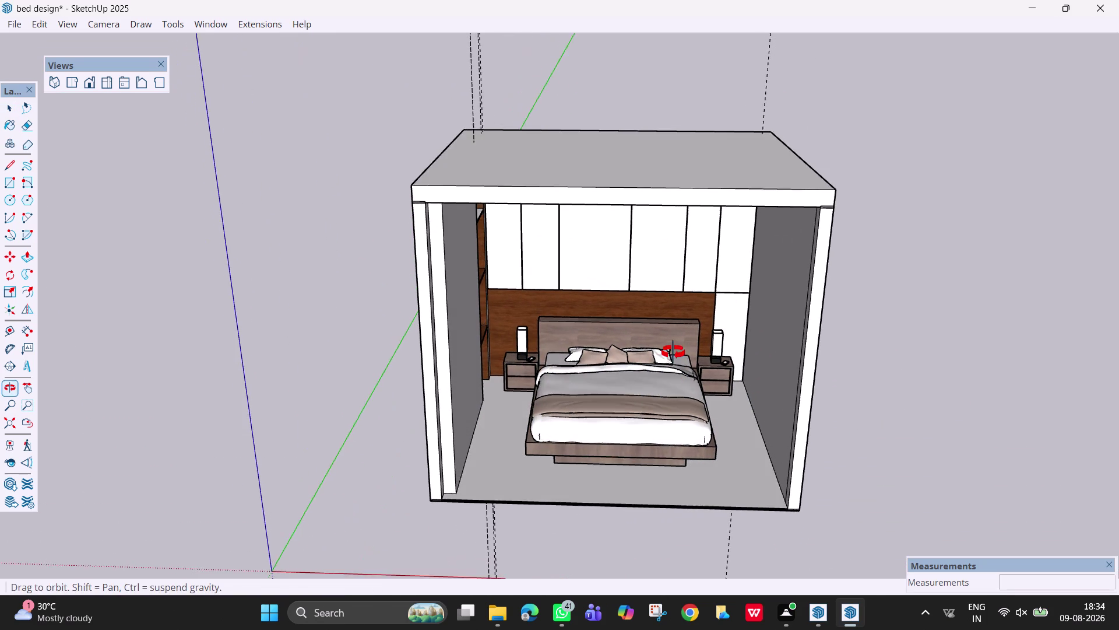
middle_drag(674, 360, 672, 351)
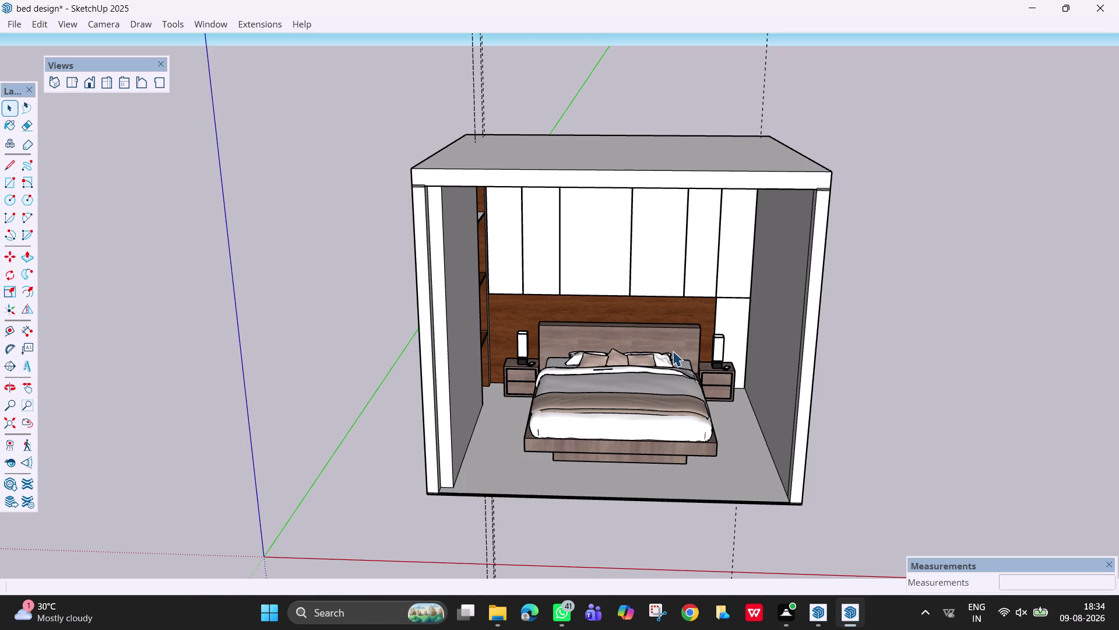
scroll(down, 3)
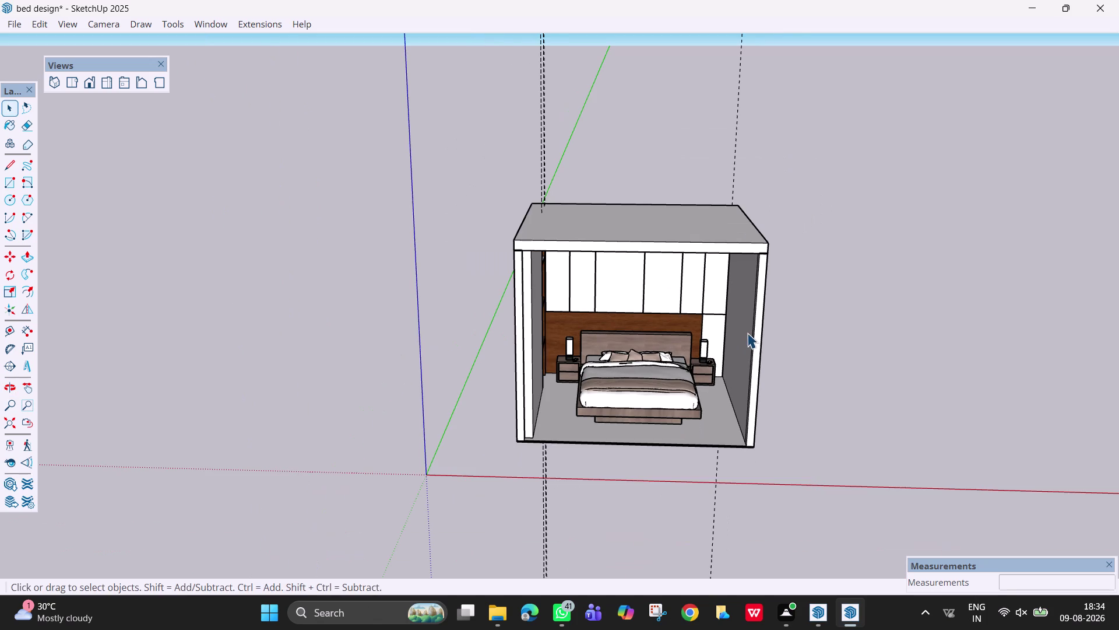
middle_drag(754, 339, 834, 354)
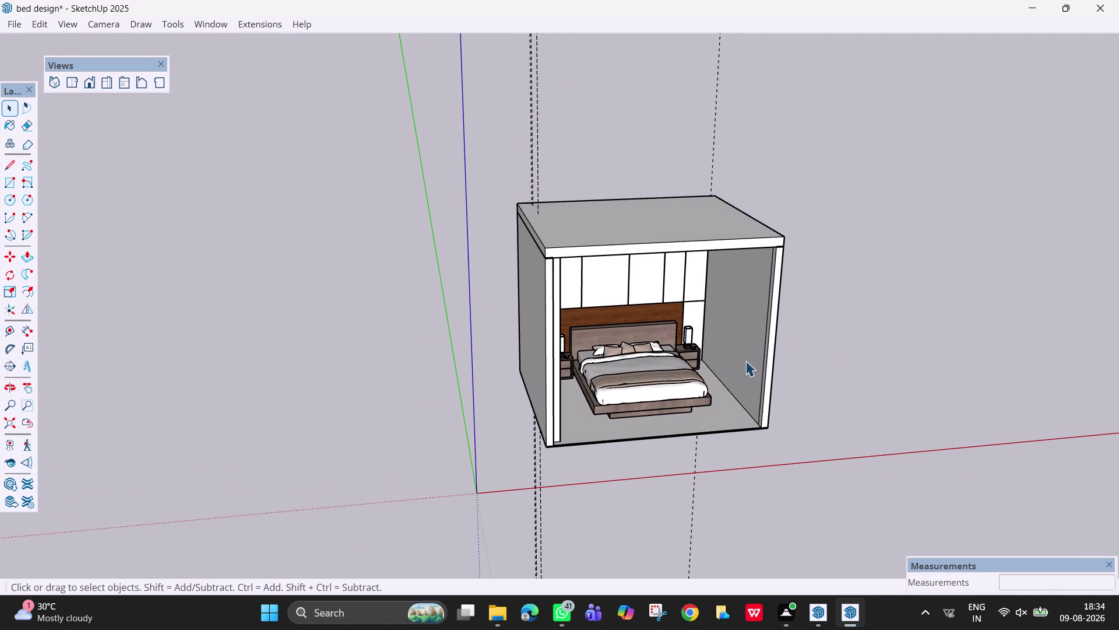
scroll(up, 3)
middle_drag(717, 375, 665, 336)
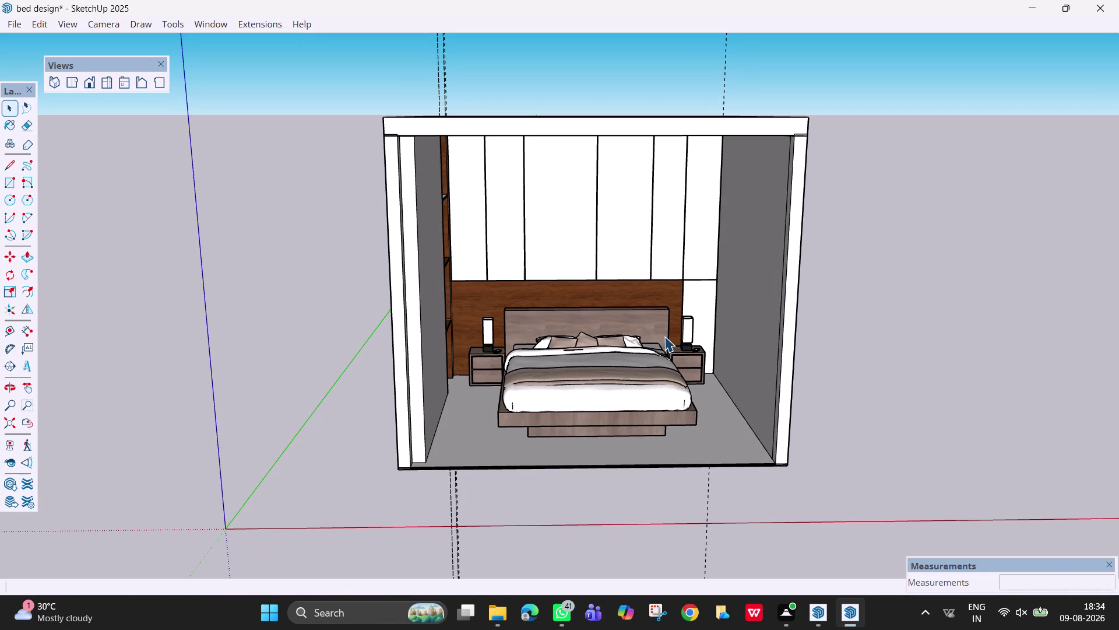
Drag the Eraser across geometry near the bed, then view the room from a three-quarter angle.
key(e)
drag(727, 517, 384, 519)
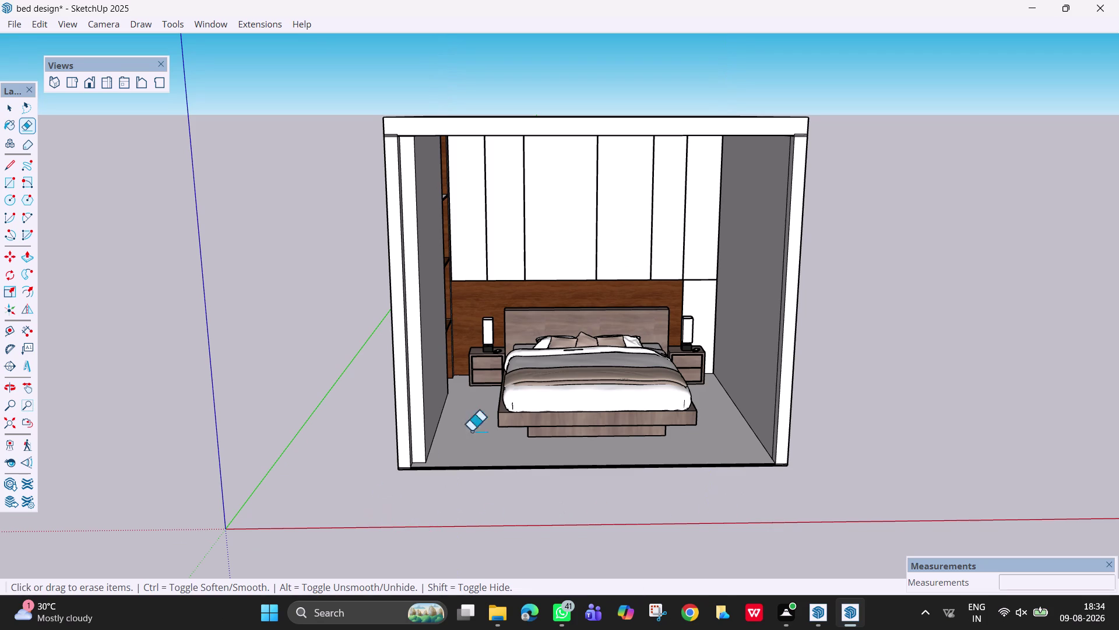
middle_drag(693, 346, 694, 422)
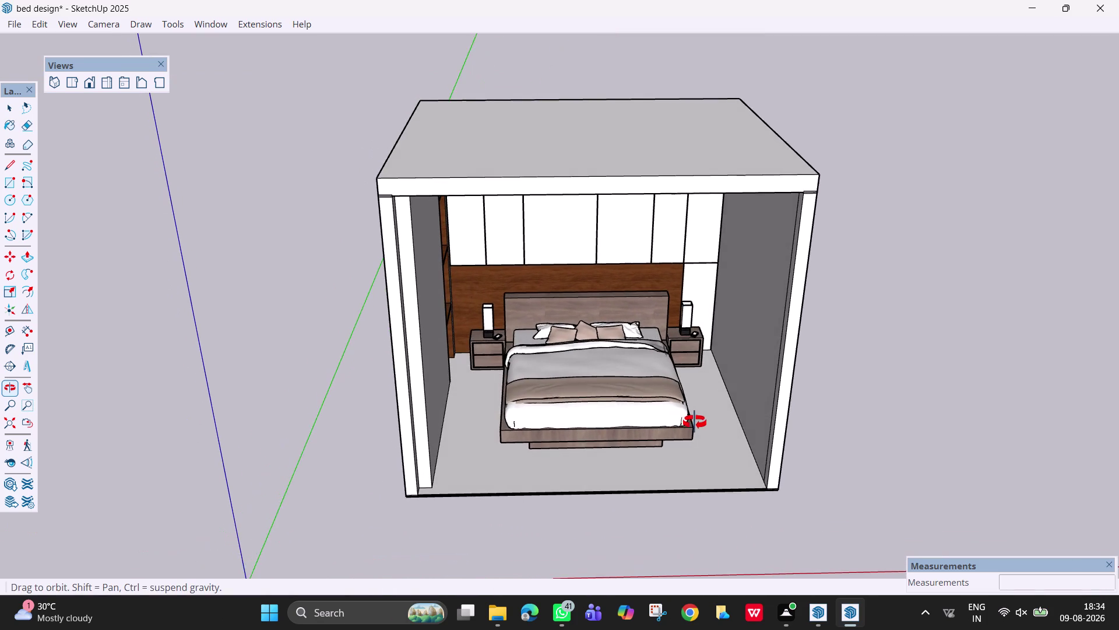
middle_drag(694, 422, 697, 421)
scroll(down, 3)
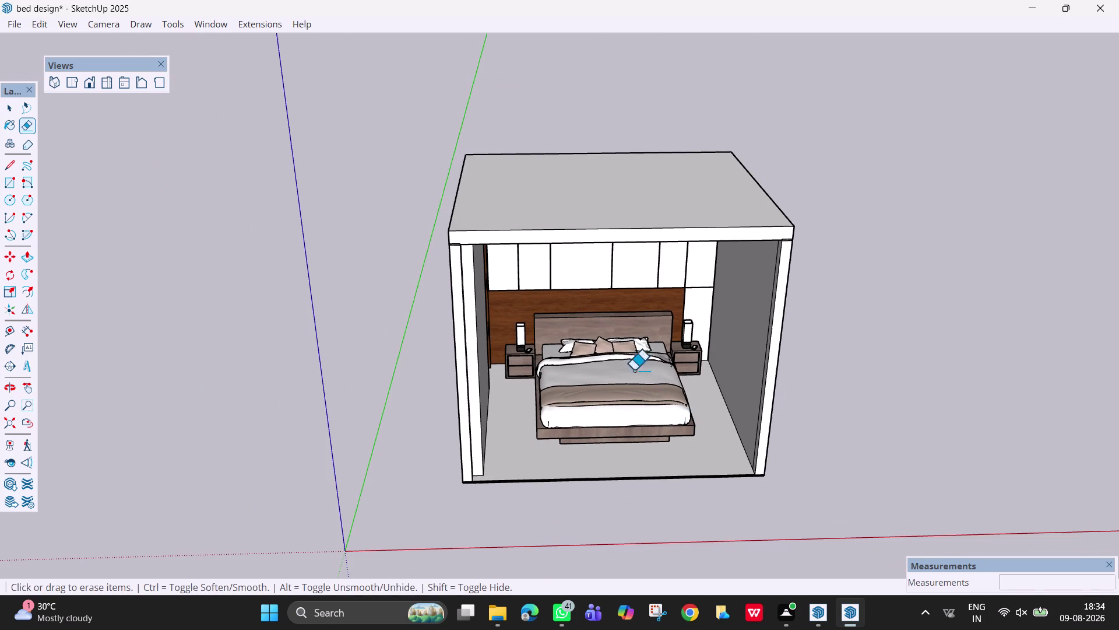
click(213, 26)
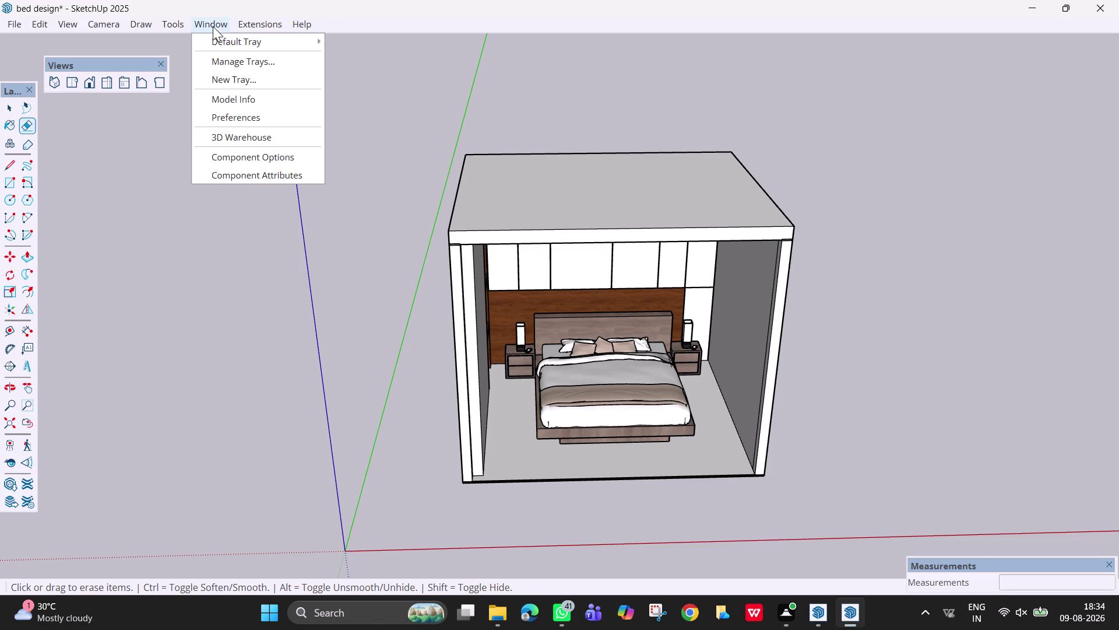
Replace the old 3D Warehouse search with 'carpet' and run it.
click(258, 134)
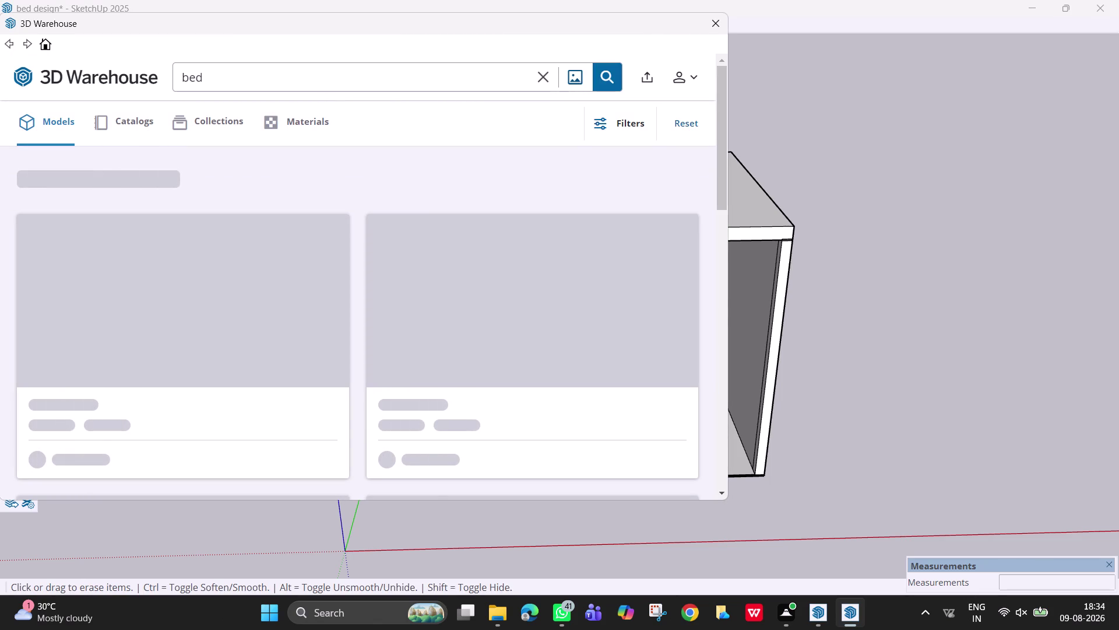
click(316, 83)
key(BackSpace)
click(316, 82)
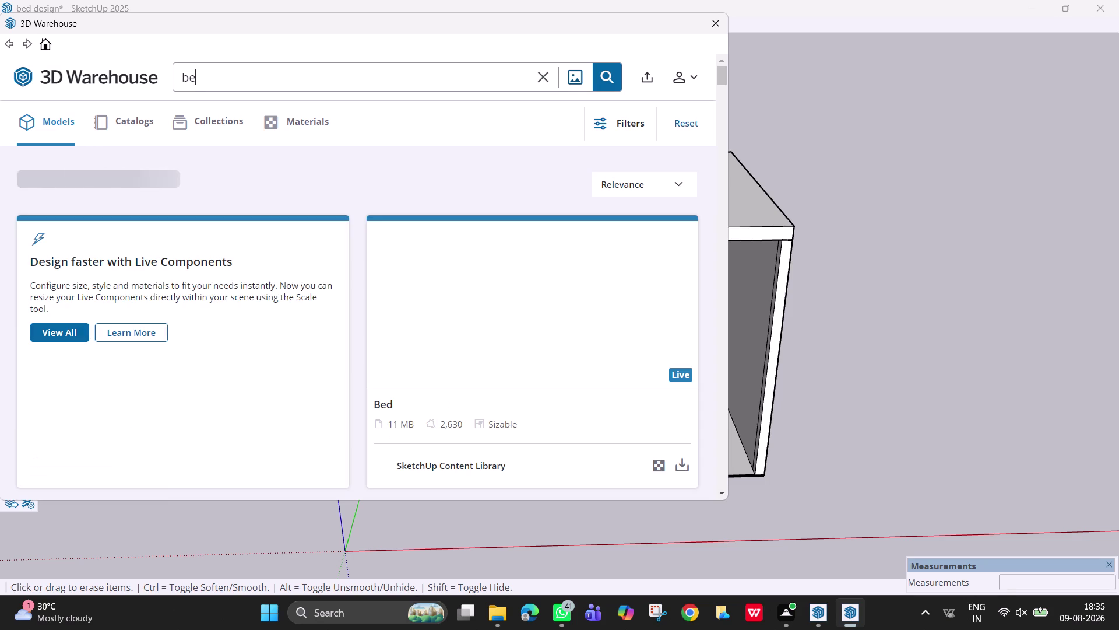
key(BackSpace)
key(BackSpace)
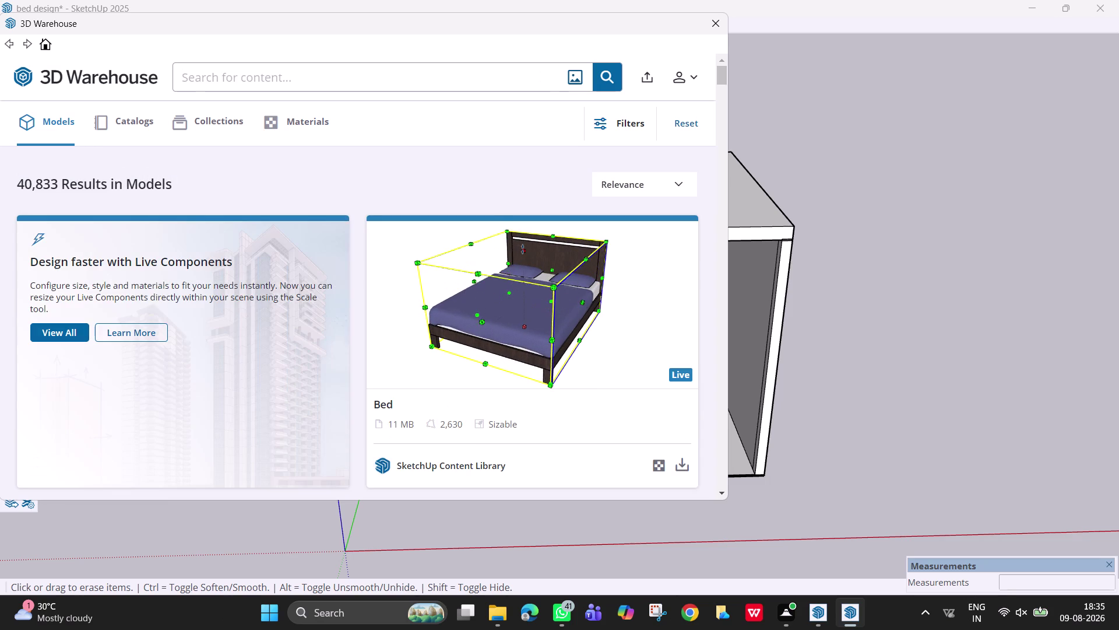
text(cart)
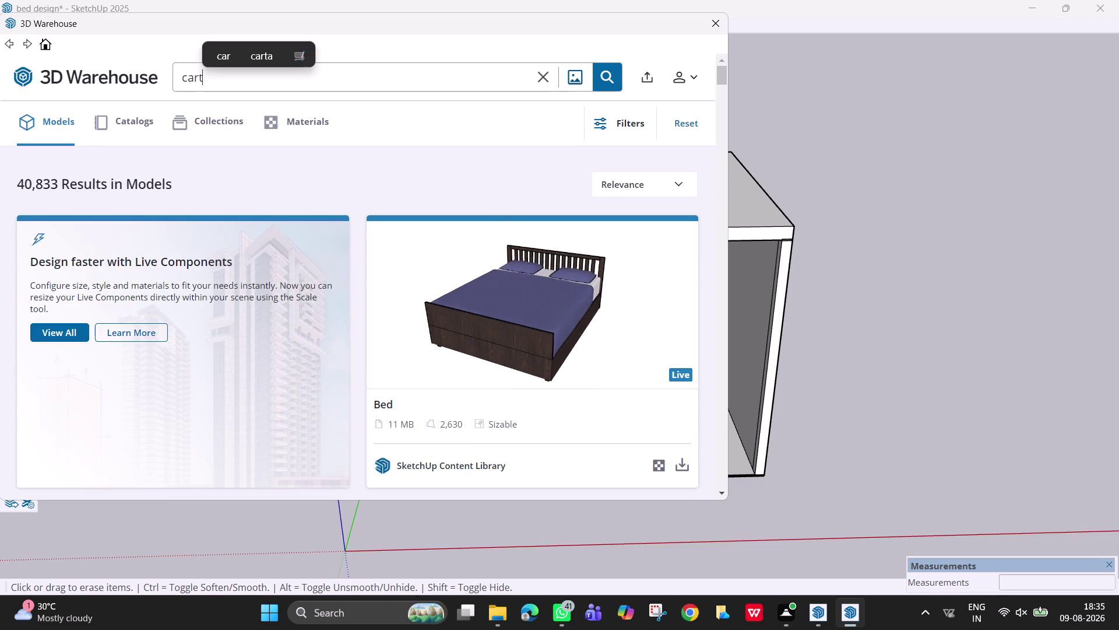
key(BackSpace)
text(pet)
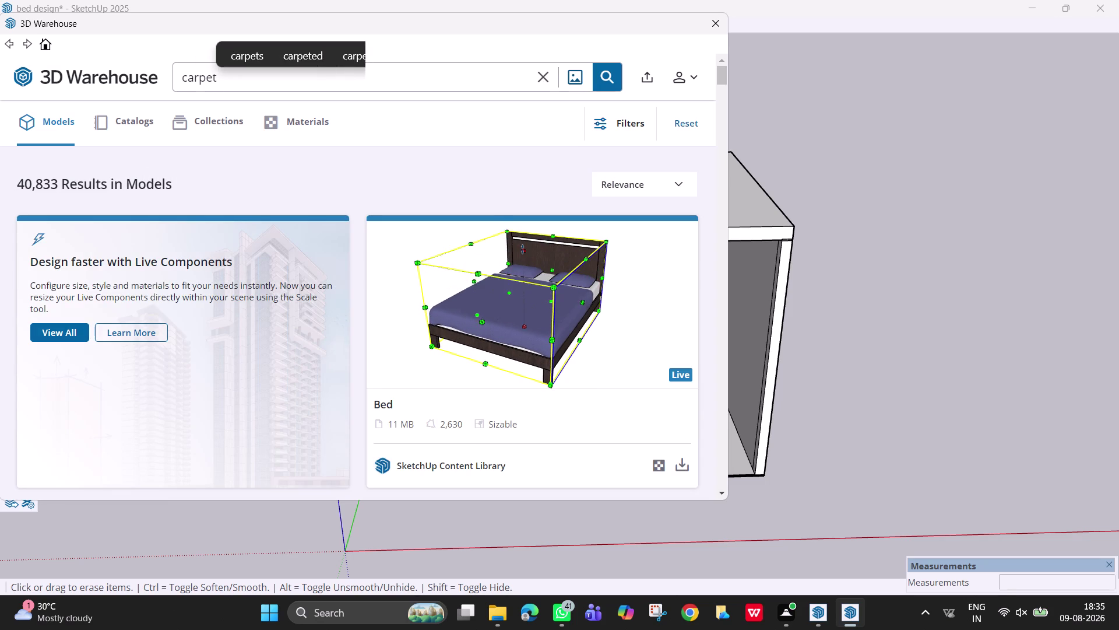
key(Return)
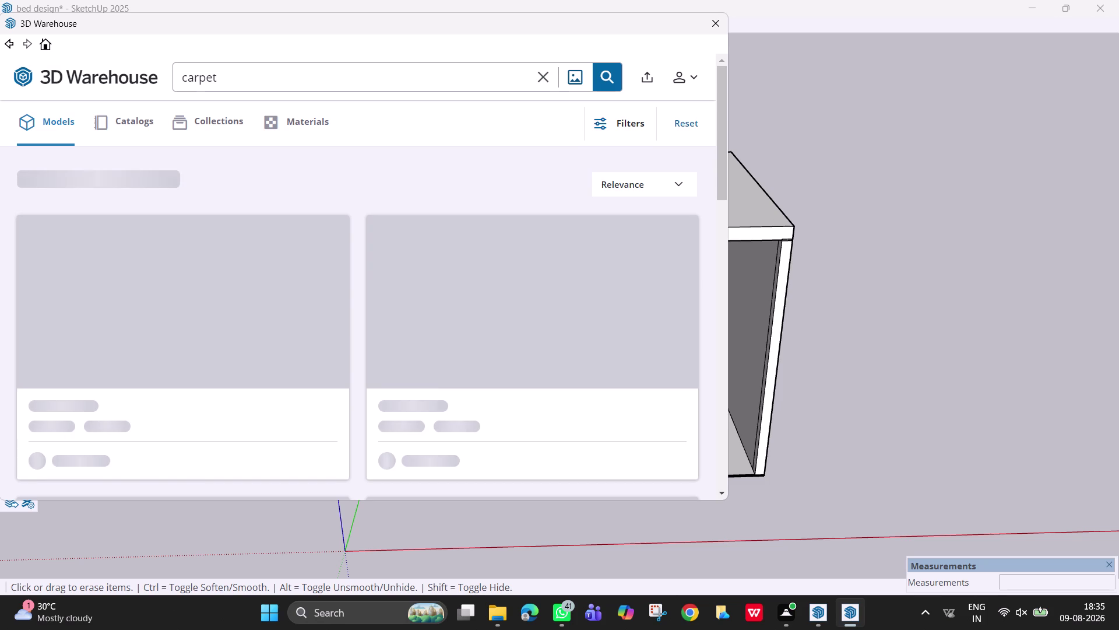
scroll(down, 3)
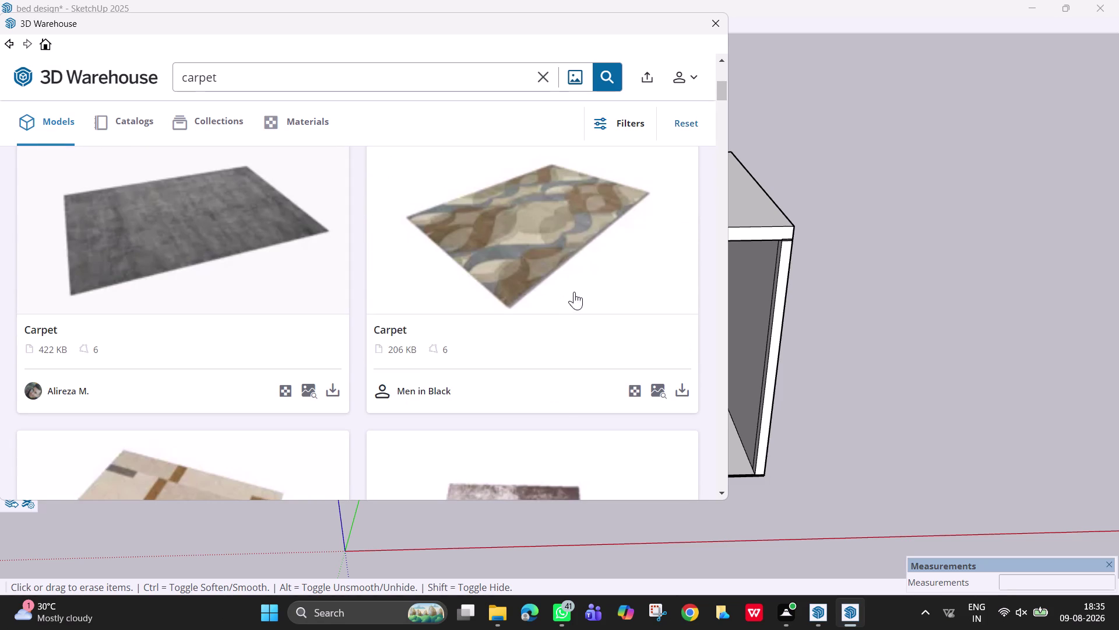
Load the plain grey carpet from the results into the model.
drag(612, 18, 538, 105)
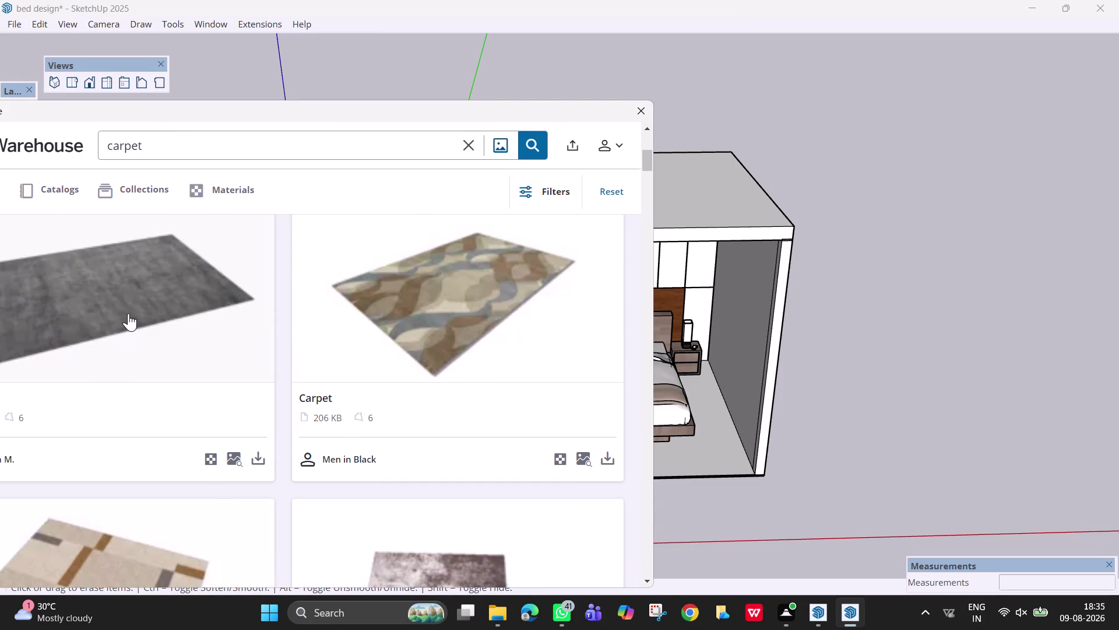
drag(324, 113, 351, 100)
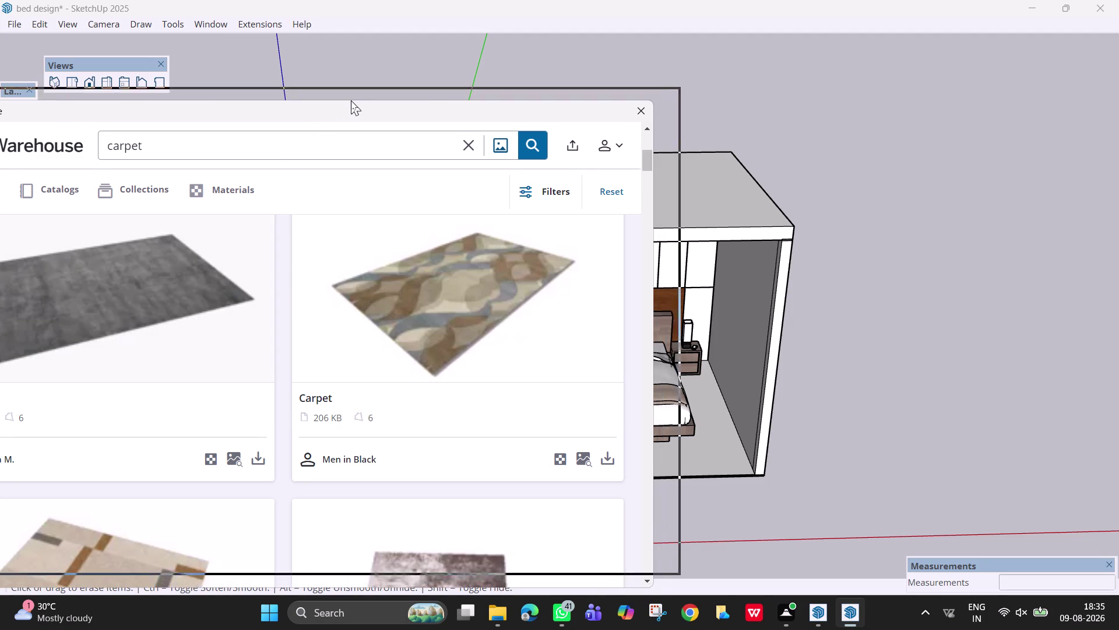
drag(351, 100, 366, 93)
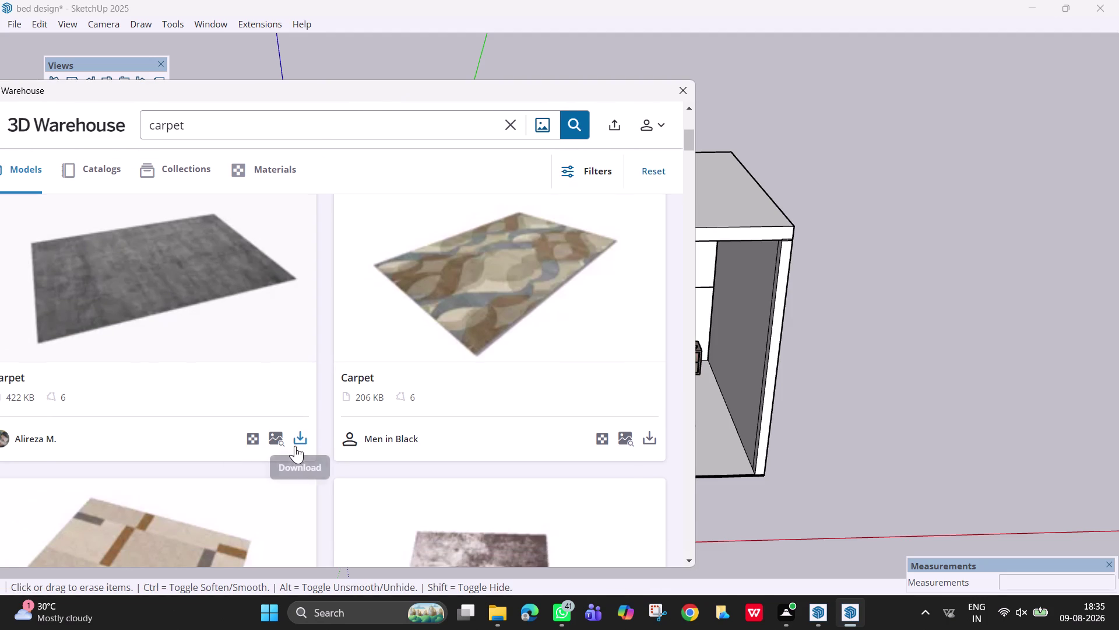
click(297, 443)
click(299, 351)
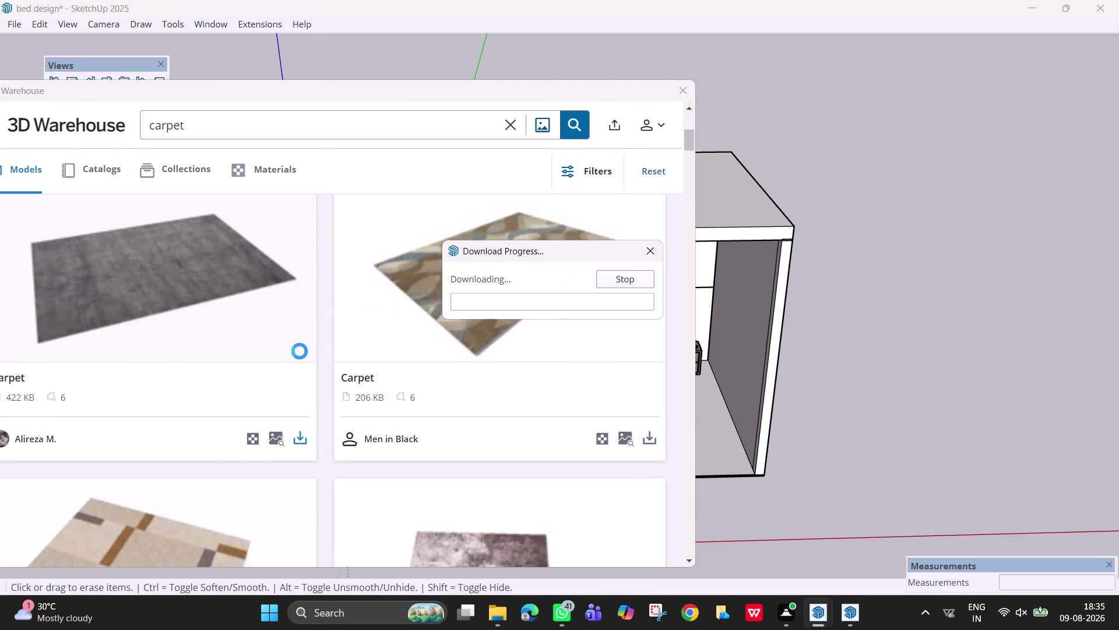
scroll(down, 3)
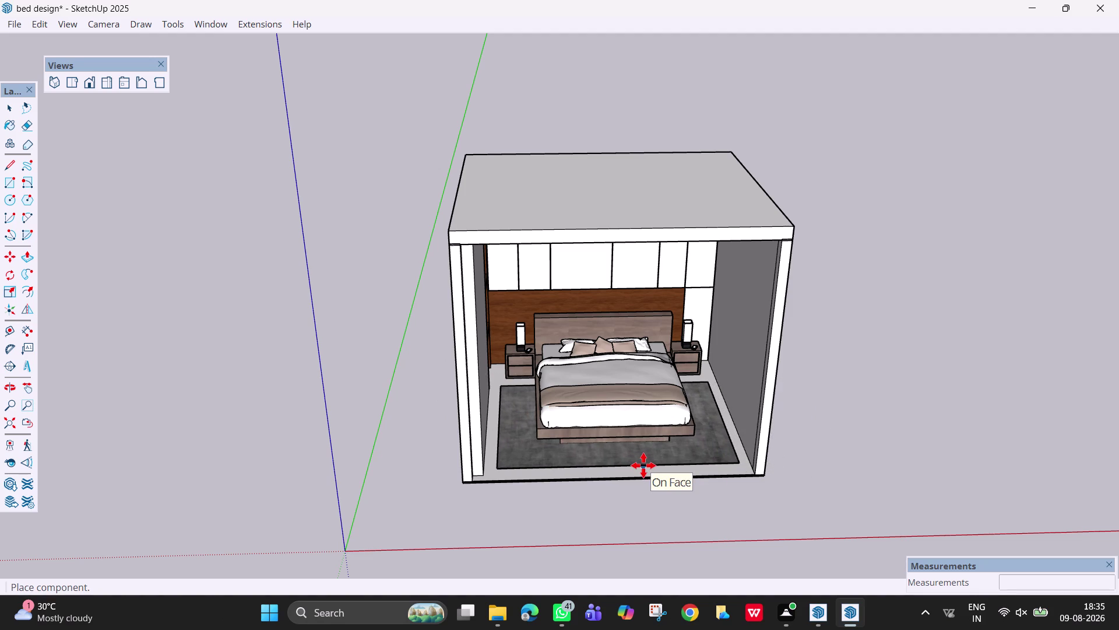
Place the grey carpet on the bedroom floor beneath the bed.
click(644, 465)
key(Escape)
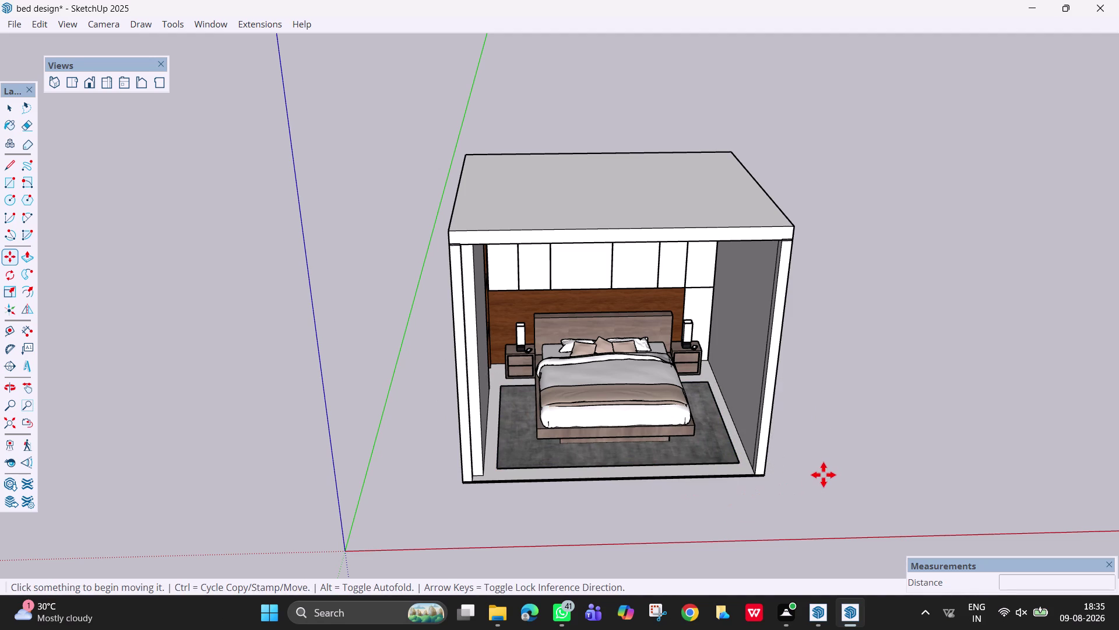
middle_drag(754, 430, 773, 341)
scroll(up, 3)
middle_drag(762, 352, 773, 371)
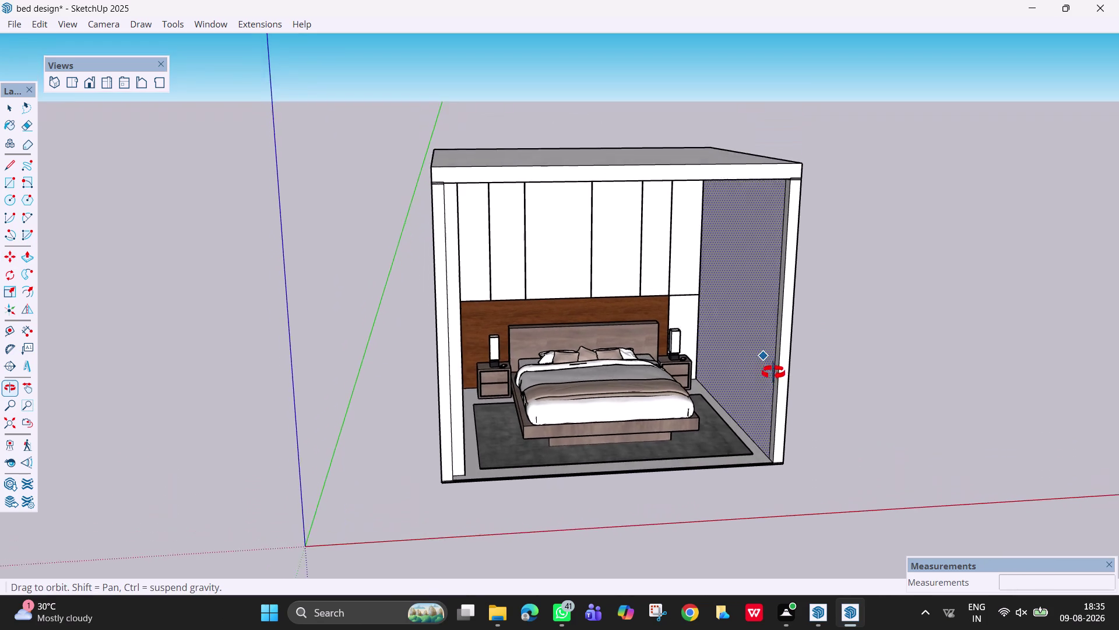
middle_drag(773, 372, 794, 385)
middle_drag(803, 384, 713, 410)
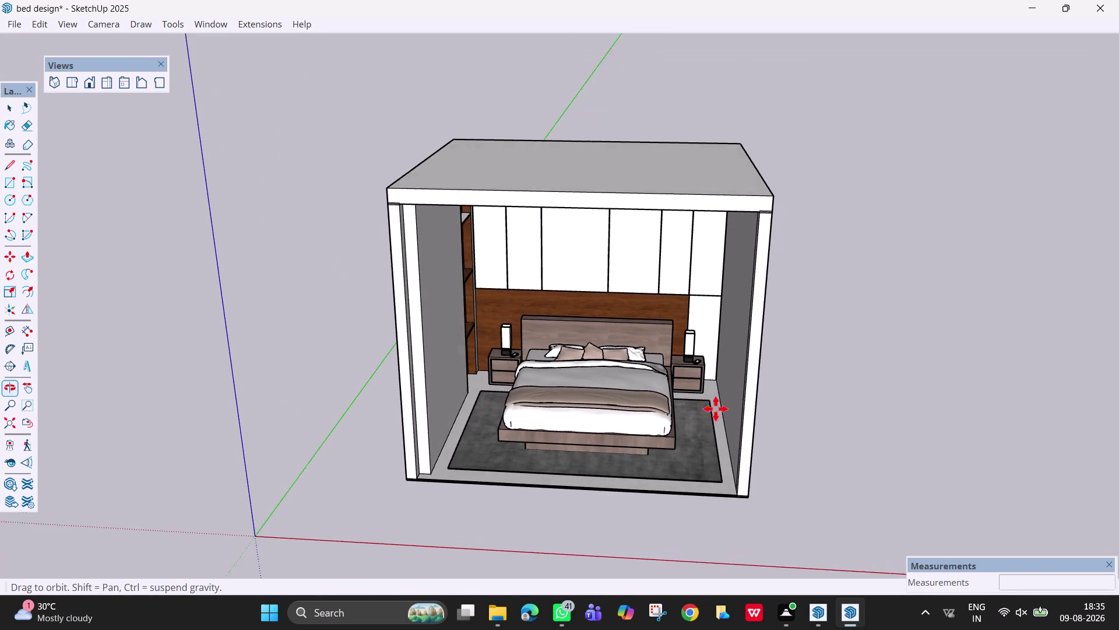
middle_drag(739, 401, 745, 398)
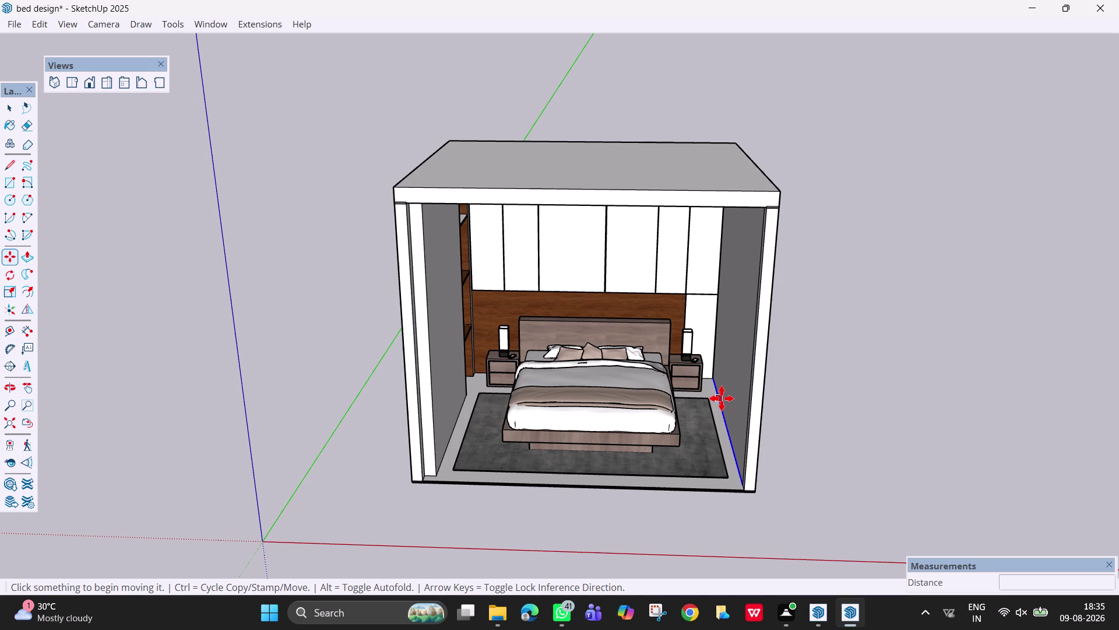
Orbit to check the carpet under the bed from the front and left.
scroll(up, 3)
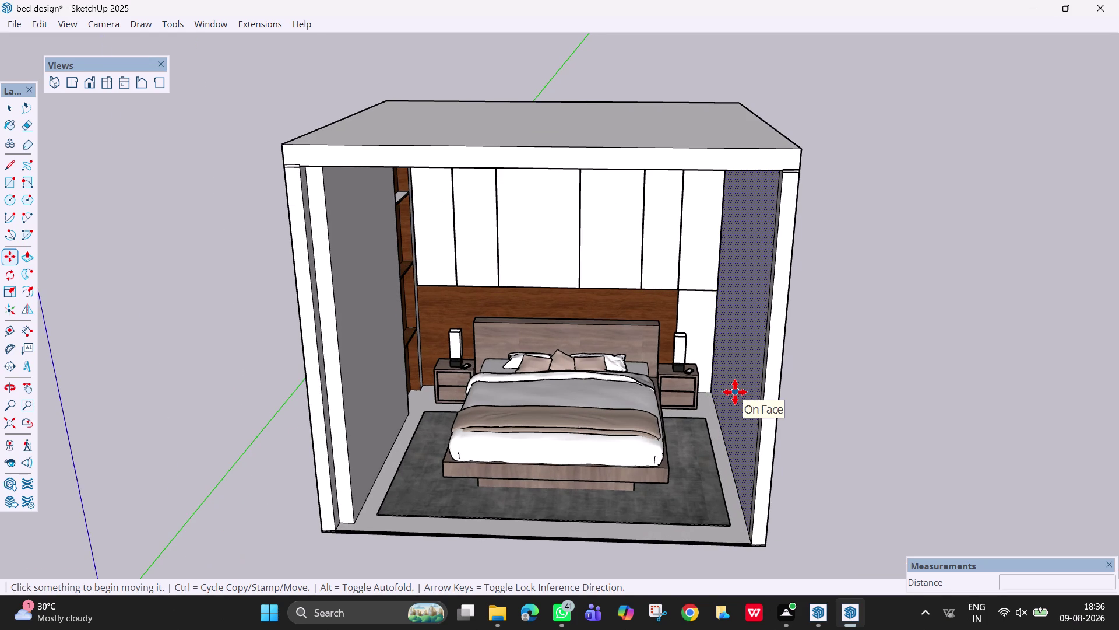
key(Escape)
middle_drag(675, 474, 692, 396)
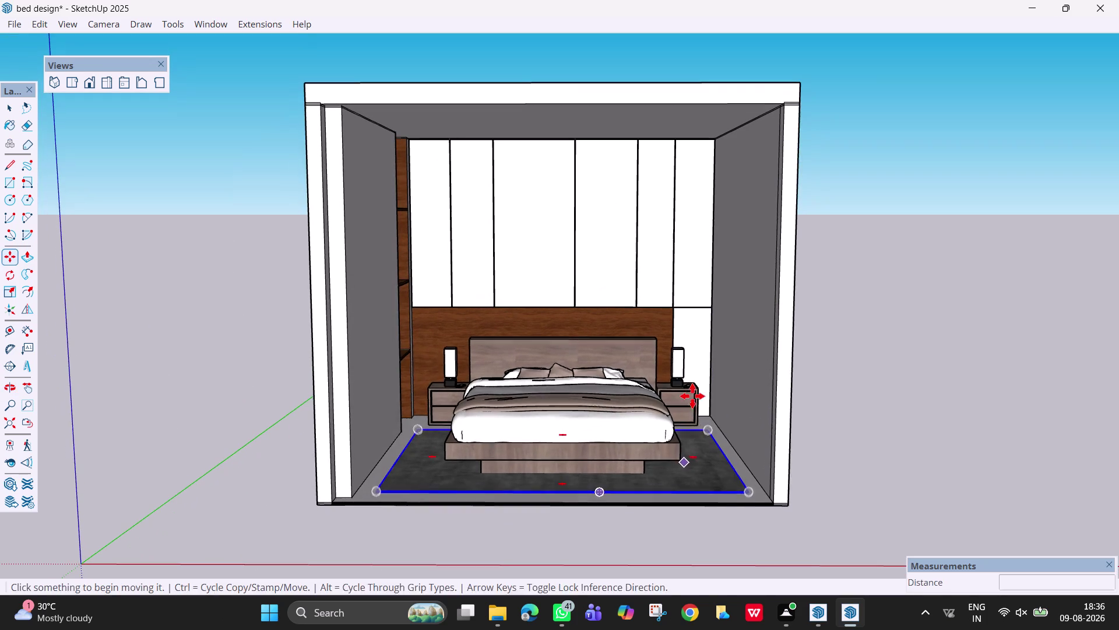
key(space)
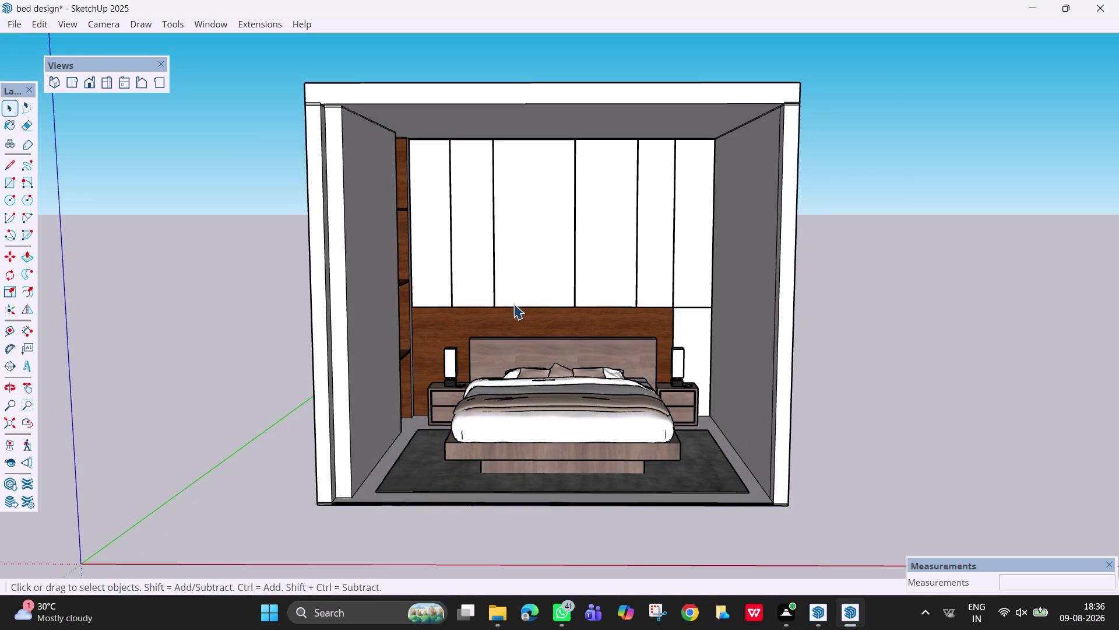
middle_drag(406, 287, 211, 355)
middle_drag(449, 296, 436, 256)
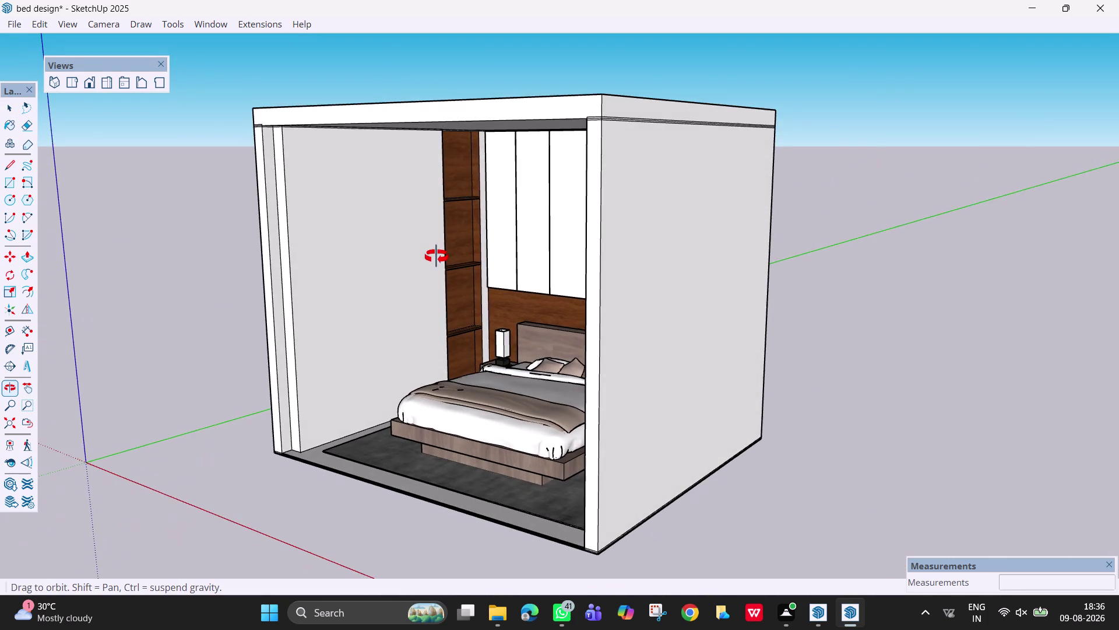
middle_drag(437, 256, 417, 257)
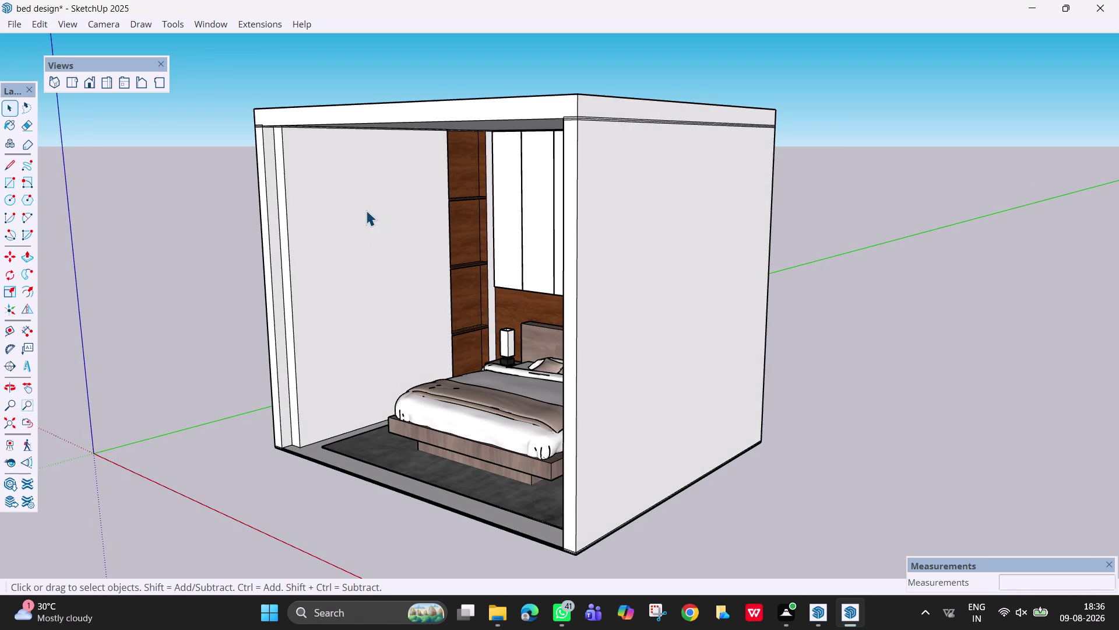
Try Push/Pull on the left wall face, then orbit in close to the wooden shelves.
key(p)
click(334, 265)
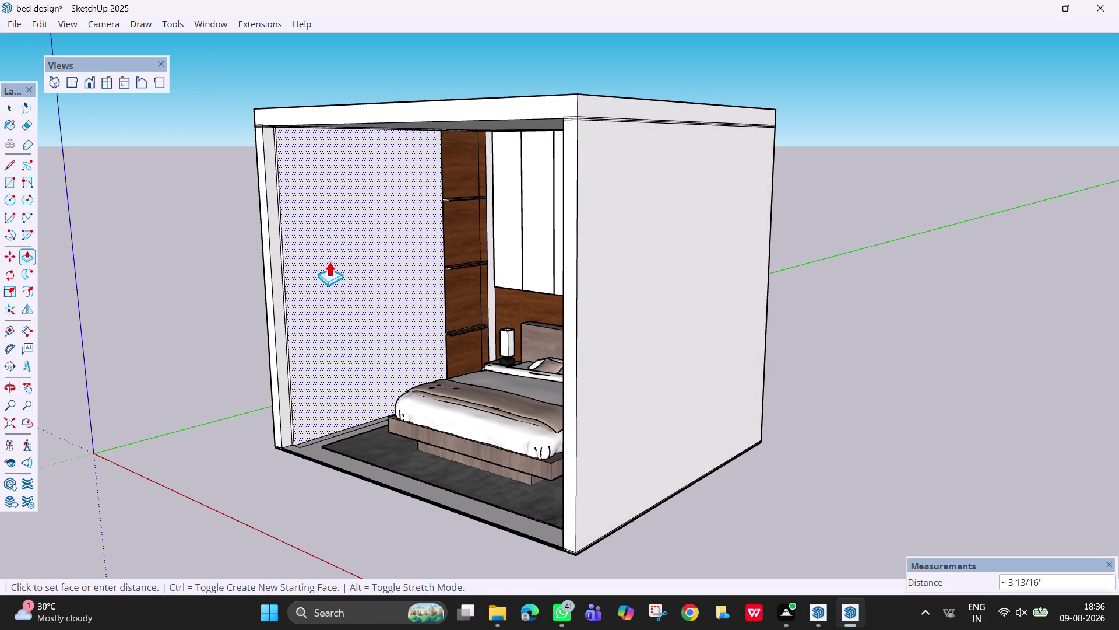
click(281, 273)
scroll(up, 3)
scroll(down, 3)
middle_drag(424, 231, 468, 260)
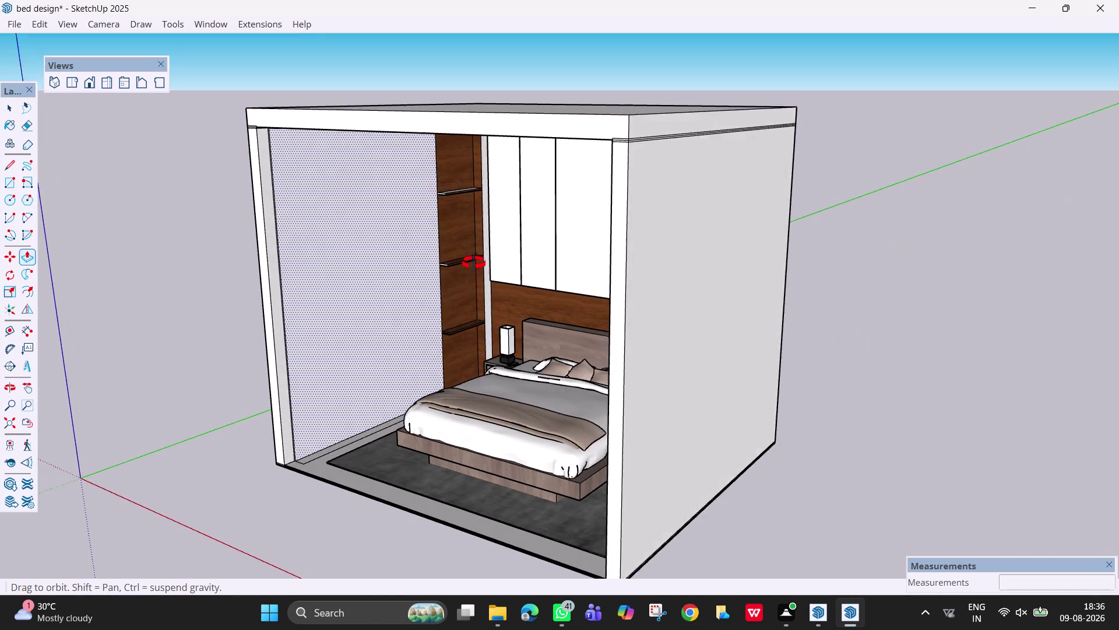
middle_drag(468, 260, 527, 272)
scroll(up, 3)
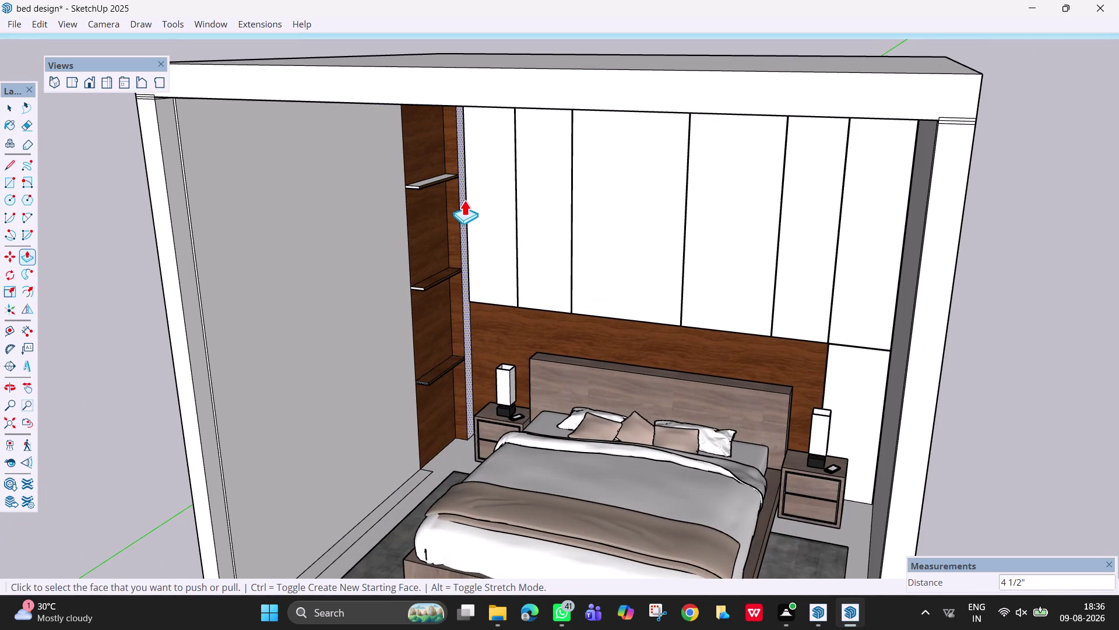
middle_drag(478, 314, 387, 267)
scroll(up, 3)
middle_drag(481, 196, 397, 193)
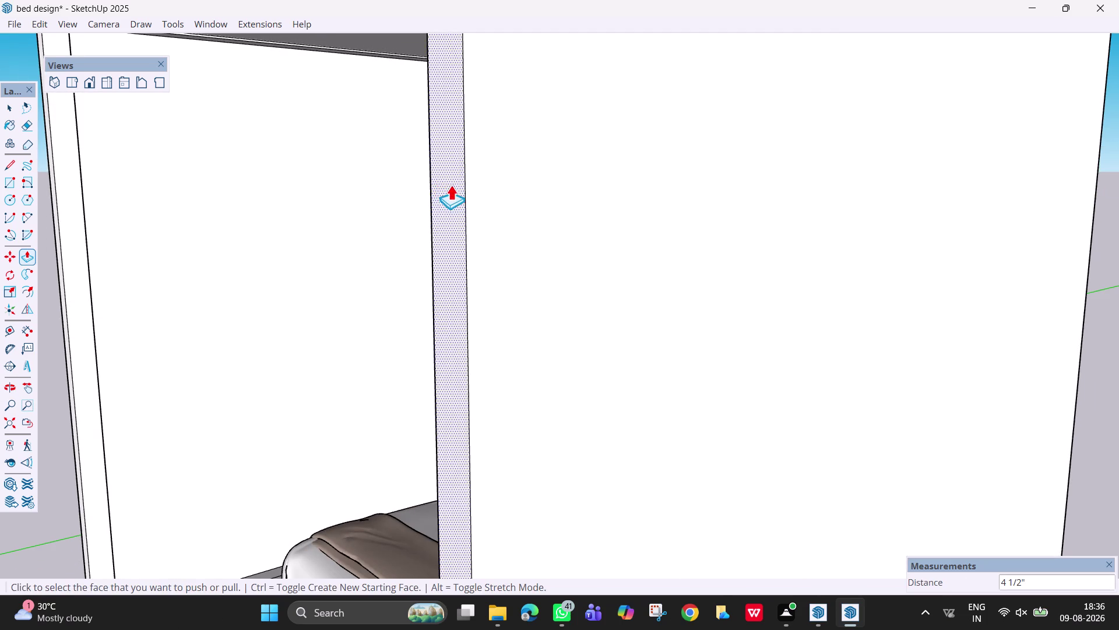
middle_drag(385, 203, 434, 234)
Draw a vertical line beside the shelves from the wall's top edge down to the floor.
key(l)
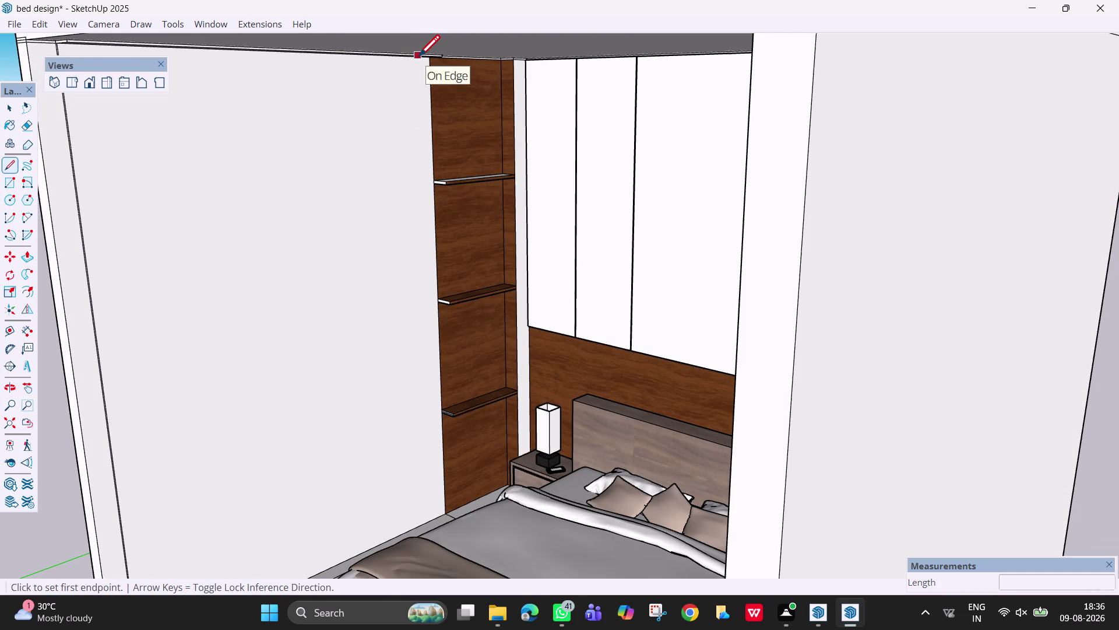
scroll(up, 3)
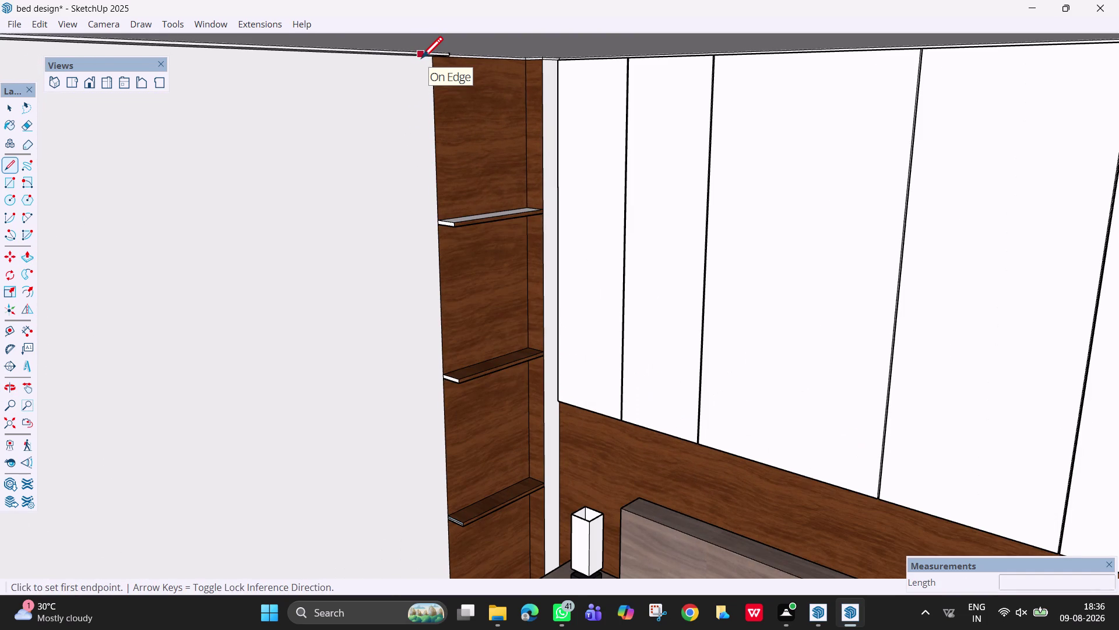
click(421, 60)
scroll(down, 3)
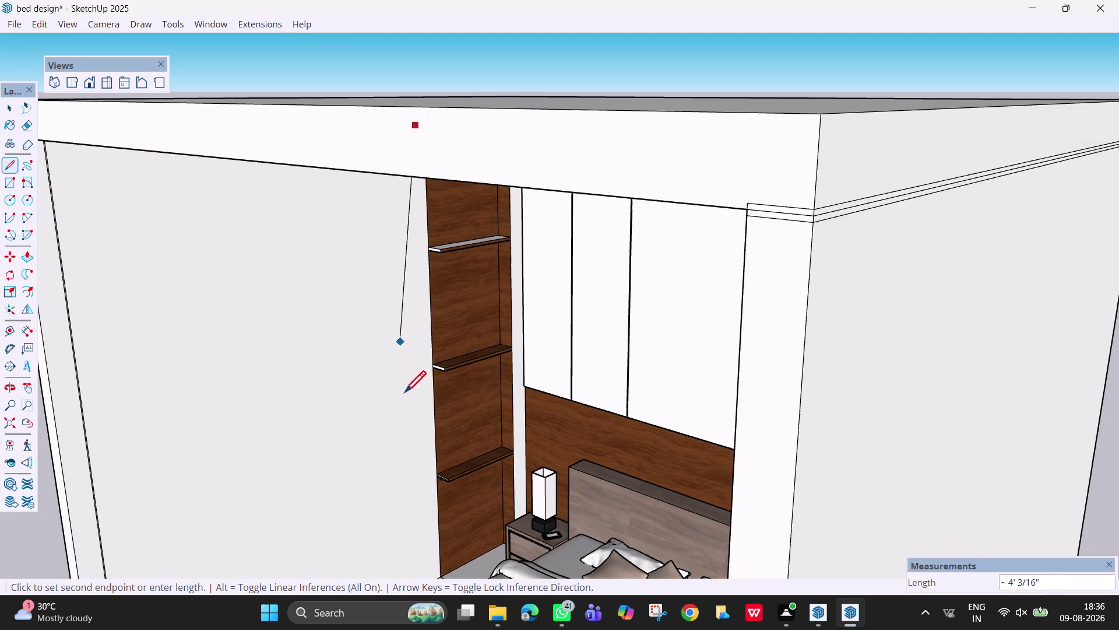
scroll(down, 3)
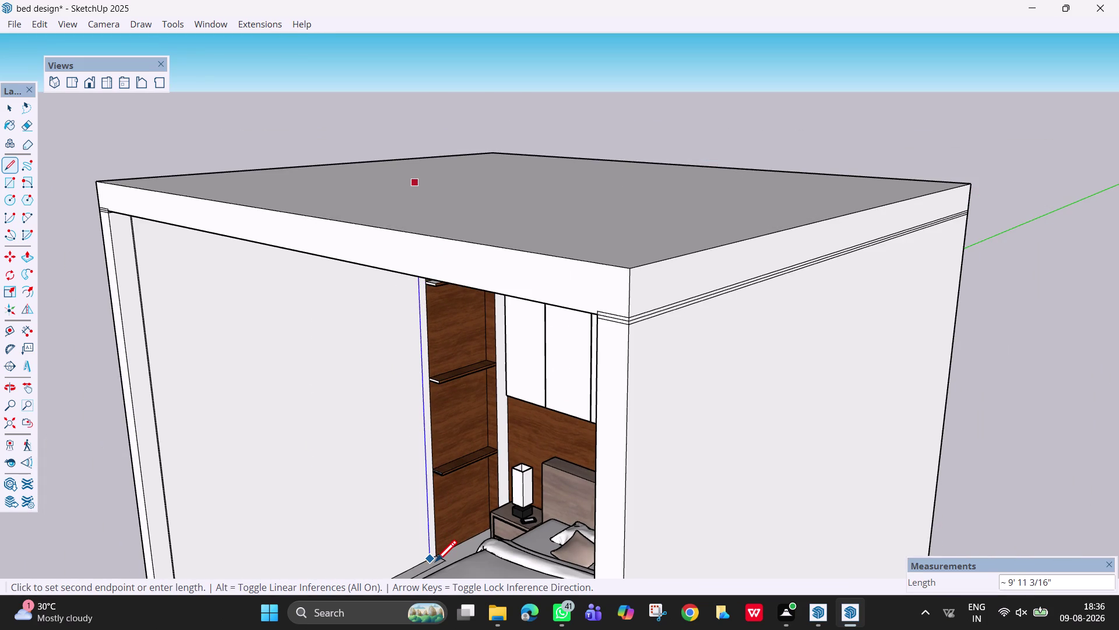
click(435, 563)
scroll(up, 3)
scroll(down, 3)
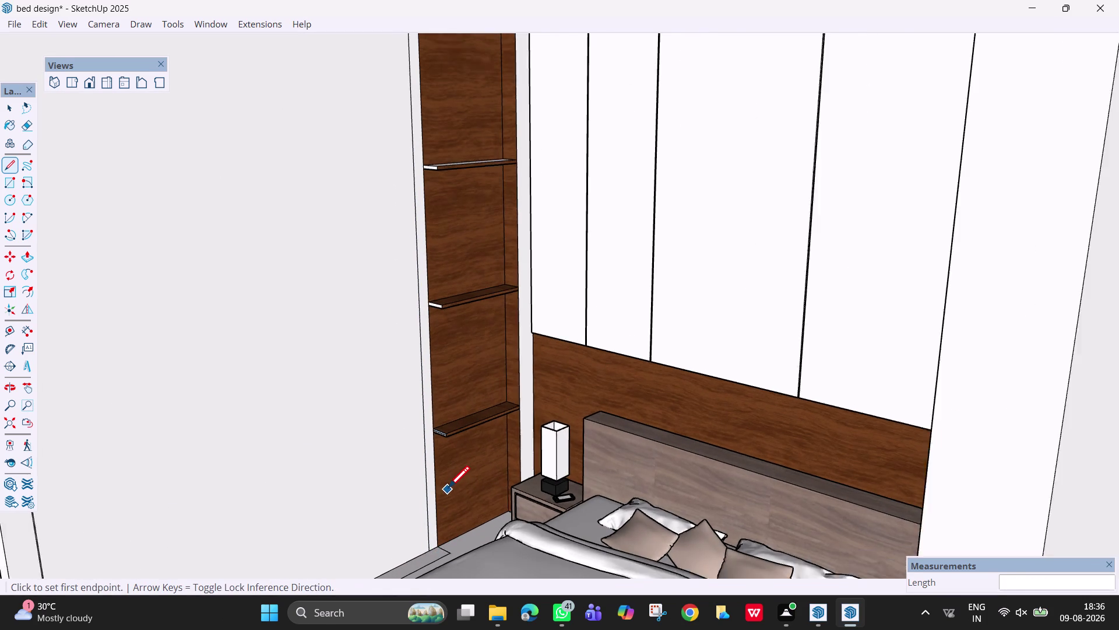
key(Escape)
Push/Pull the narrow wall strip out 4 1/2 inches and view the room at an angle.
key(p)
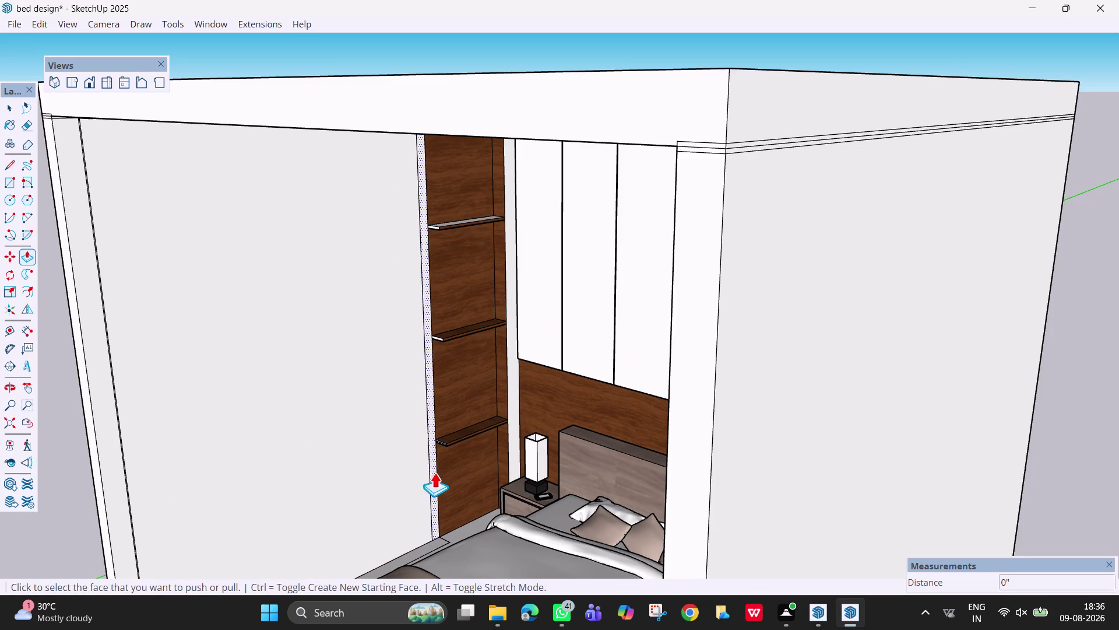
click(436, 468)
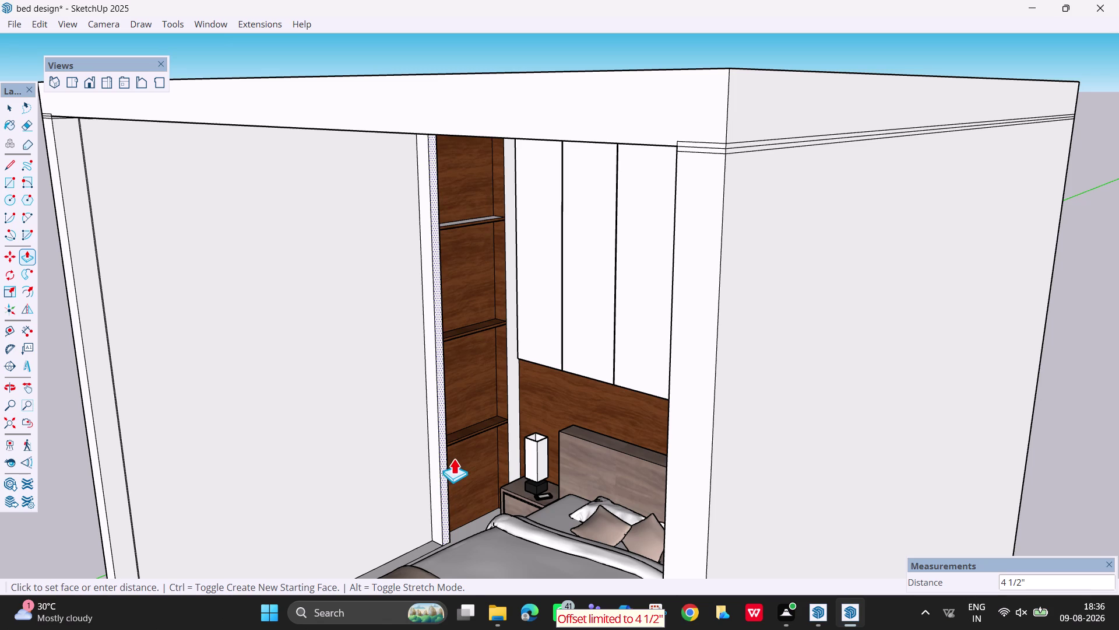
click(464, 443)
key(Escape)
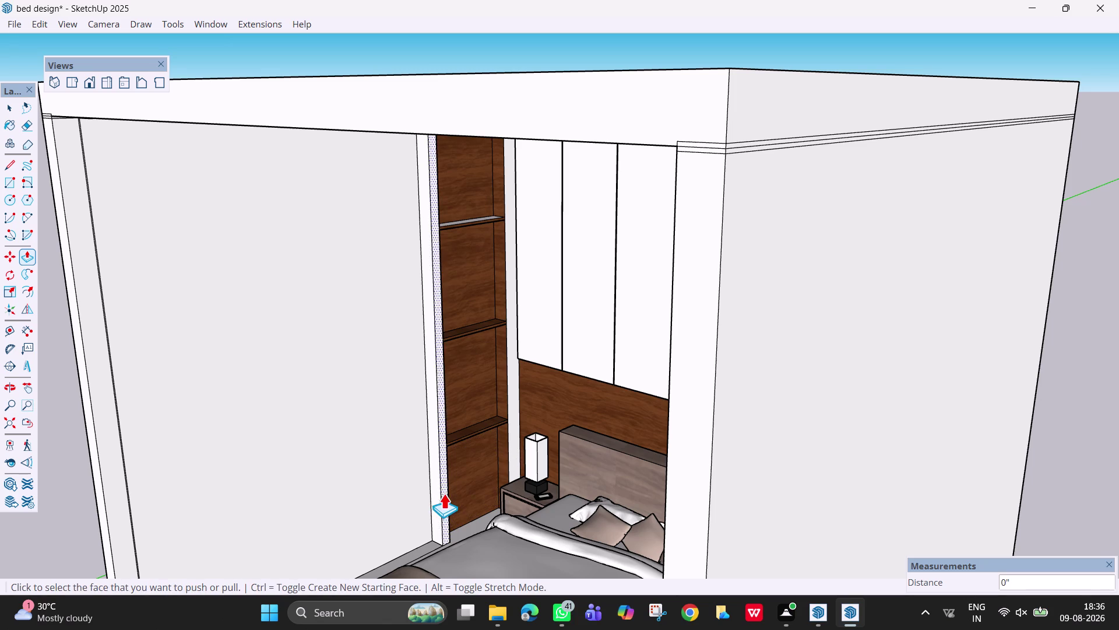
scroll(down, 3)
middle_drag(406, 495, 496, 439)
scroll(down, 3)
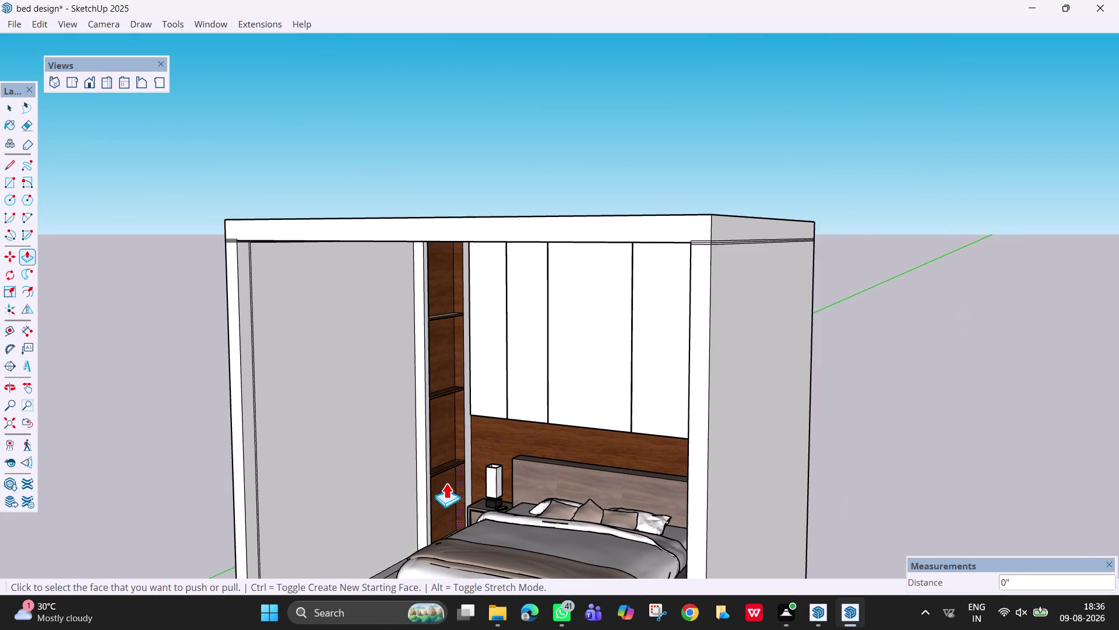
scroll(down, 3)
middle_drag(429, 503, 500, 505)
scroll(down, 3)
key(h)
drag(469, 523, 476, 502)
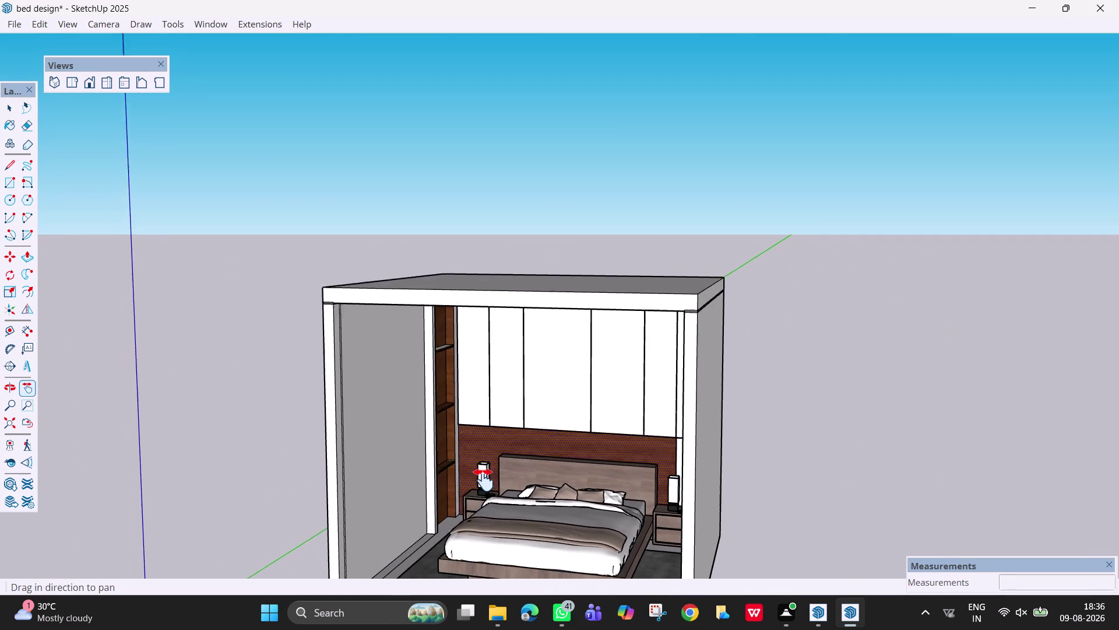
drag(476, 503, 501, 441)
scroll(up, 3)
middle_drag(457, 472, 419, 509)
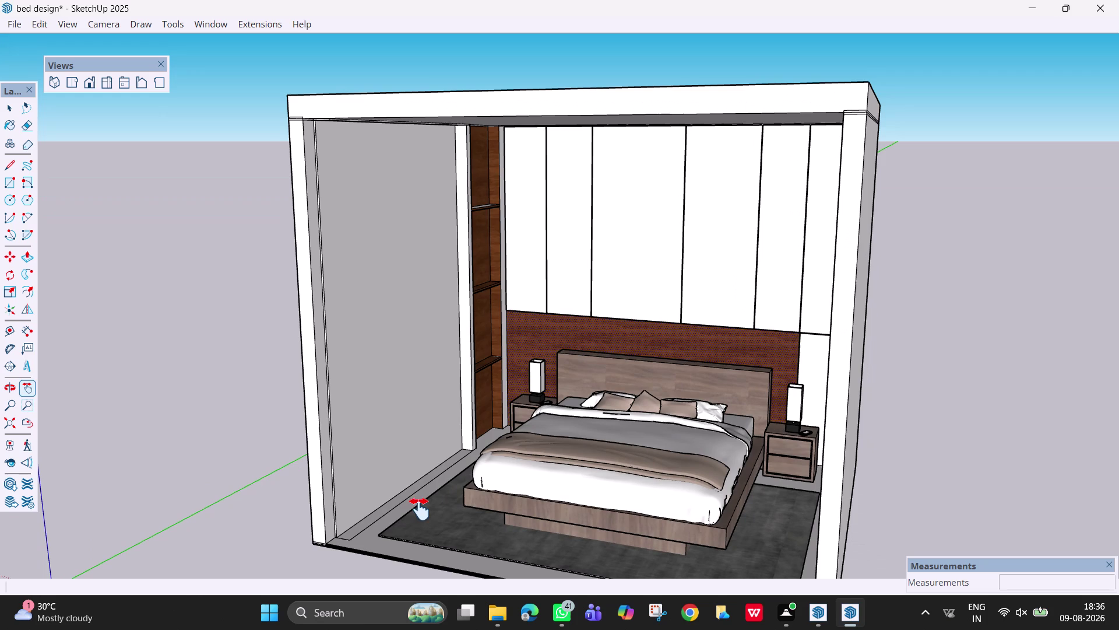
Erase two edges near the new wall strip with the Eraser.
key(e)
click(411, 496)
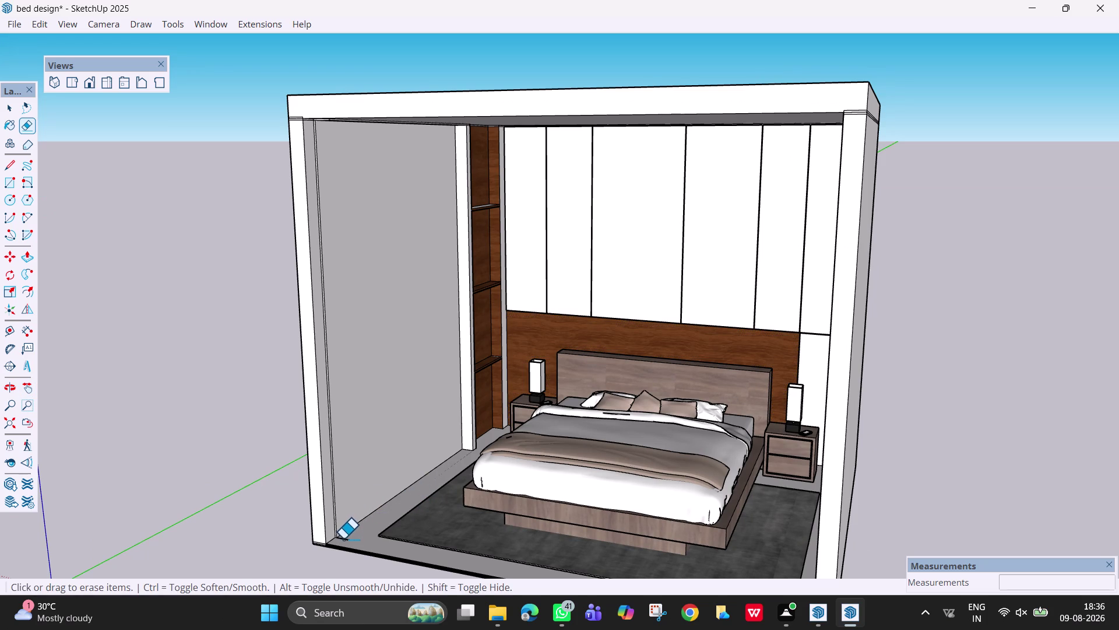
click(344, 539)
scroll(up, 3)
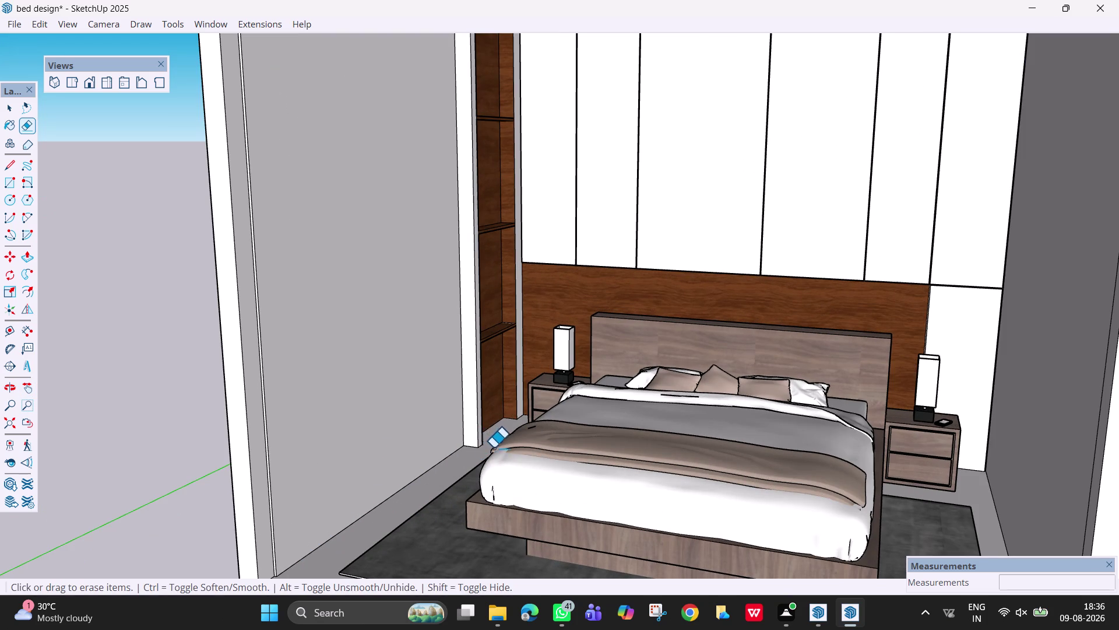
key(Escape)
scroll(down, 3)
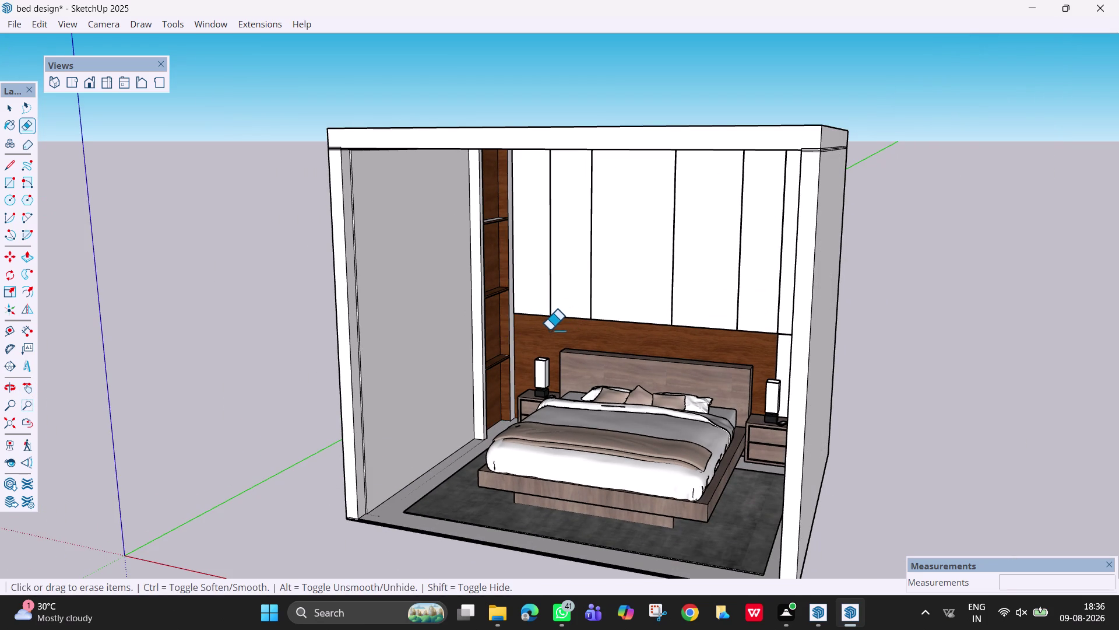
scroll(down, 3)
Orbit around the whole room box, undoing an accidental drag along the way.
middle_drag(550, 330, 616, 341)
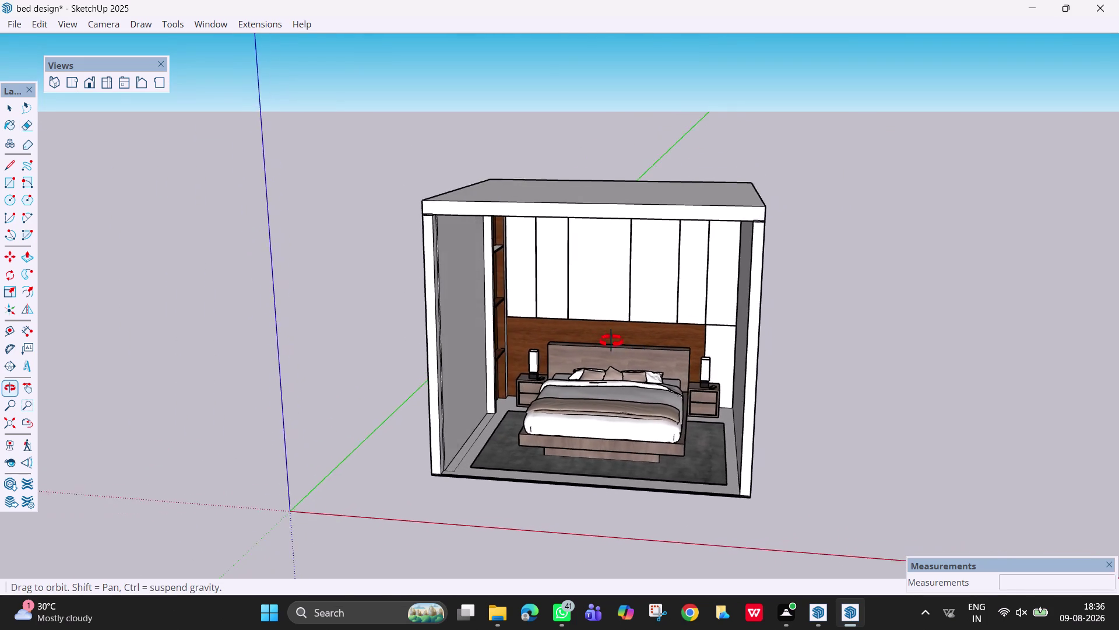
middle_drag(616, 341, 560, 324)
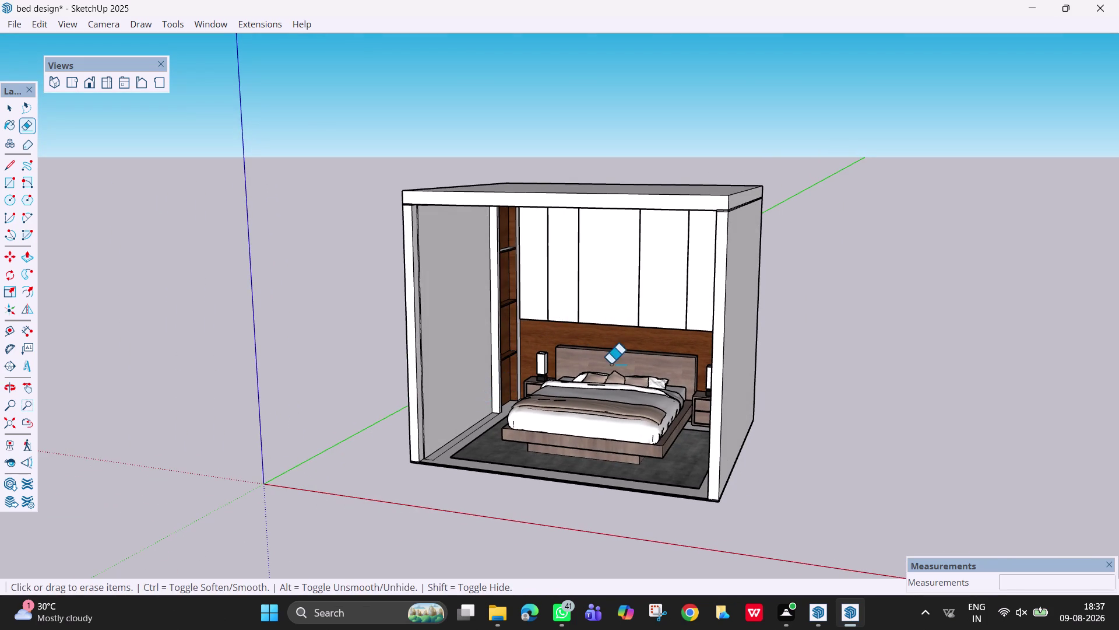
middle_drag(611, 364, 631, 374)
click(461, 450)
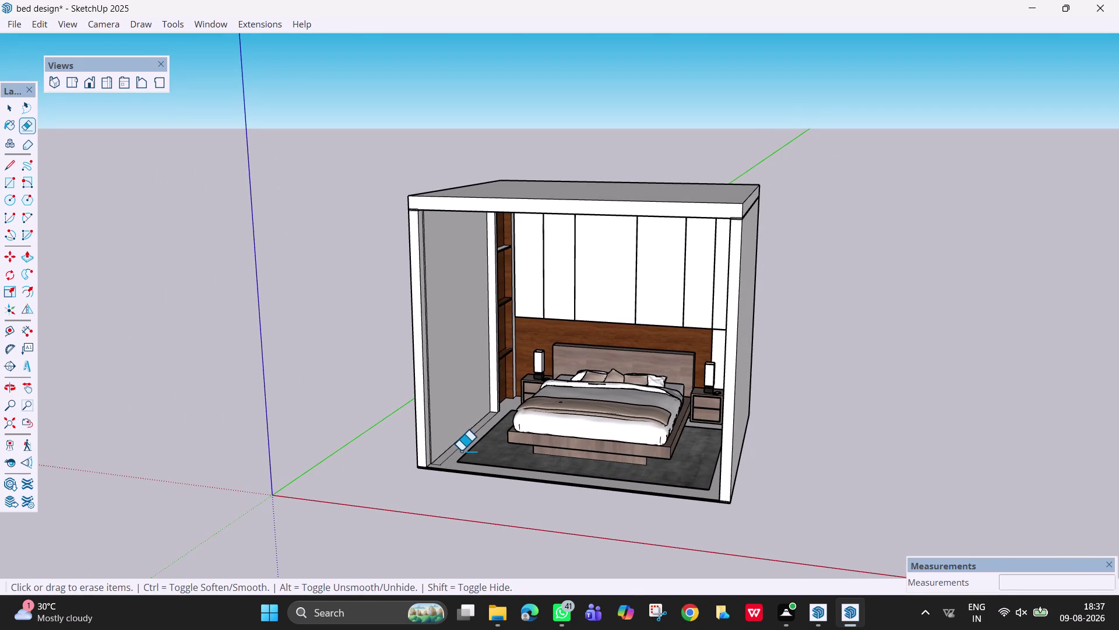
drag(459, 450, 450, 447)
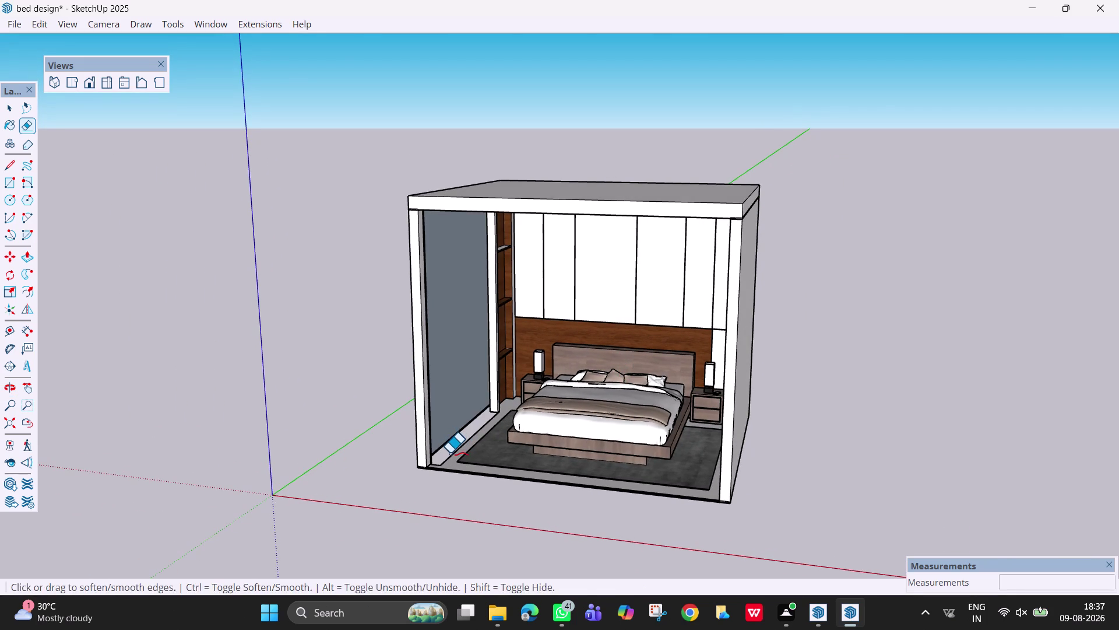
key(ctrl+z)
scroll(up, 3)
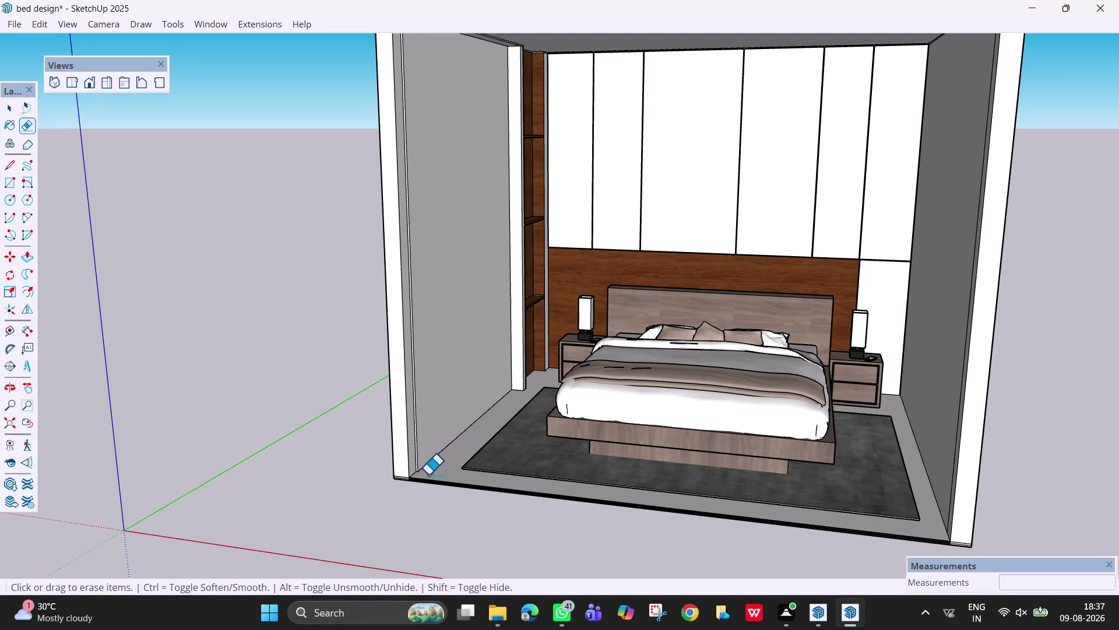
drag(430, 471, 441, 476)
scroll(down, 3)
Orbit past the bed wall until the right-hand wall's inner face is in view.
middle_drag(499, 433, 678, 374)
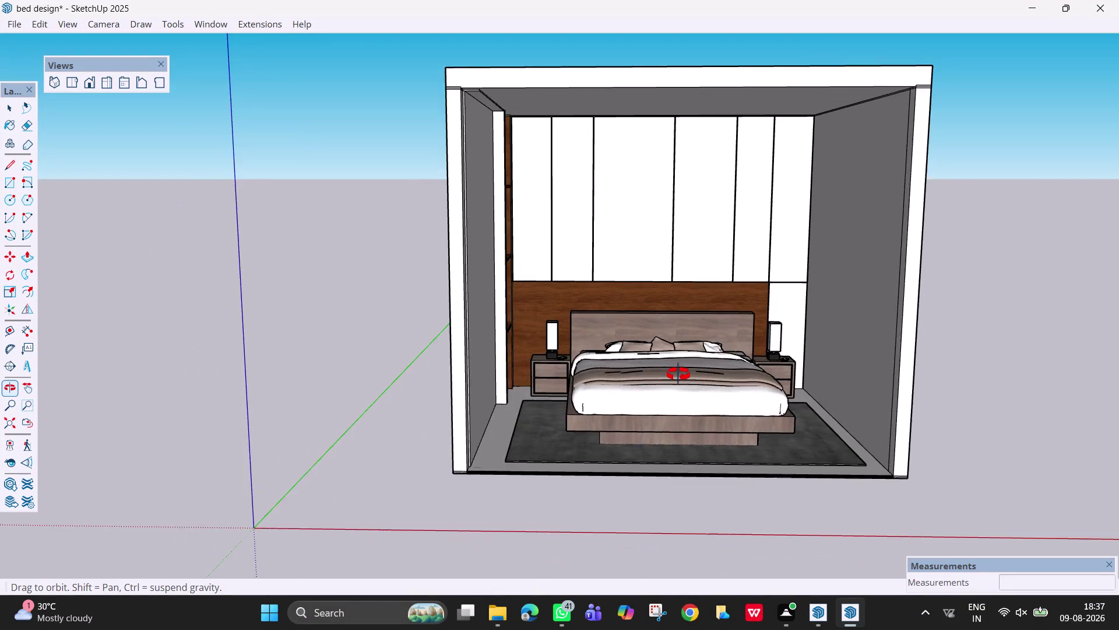
middle_drag(679, 374, 604, 398)
scroll(down, 3)
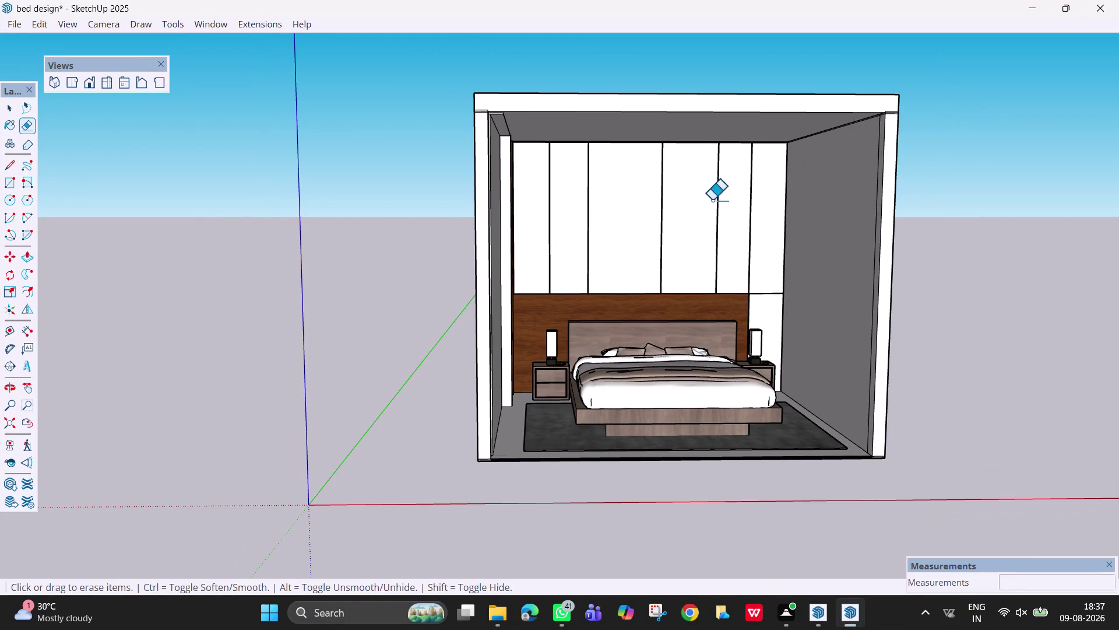
scroll(down, 3)
middle_drag(776, 272, 856, 282)
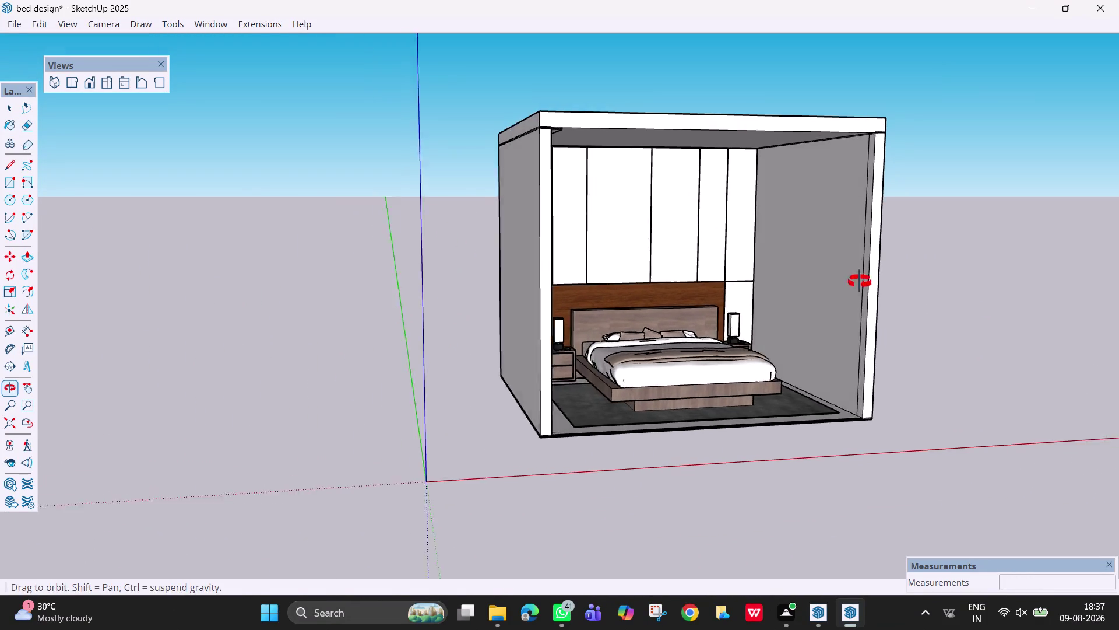
middle_drag(856, 281, 874, 284)
scroll(up, 3)
middle_drag(807, 254, 855, 278)
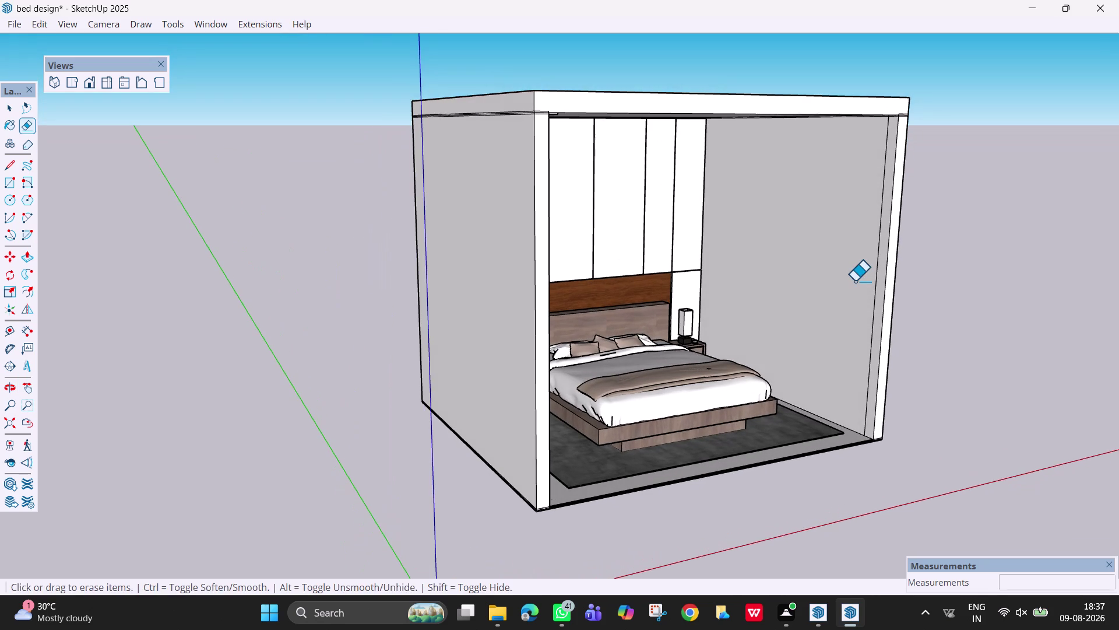
middle_drag(793, 266, 766, 267)
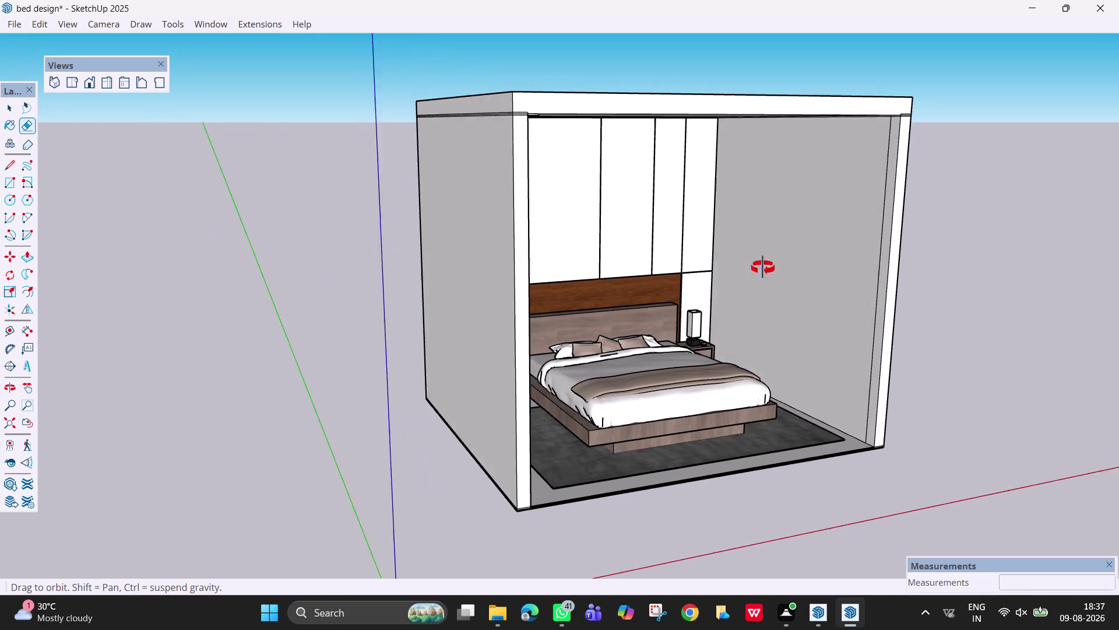
middle_drag(767, 267, 710, 269)
middle_click(674, 271)
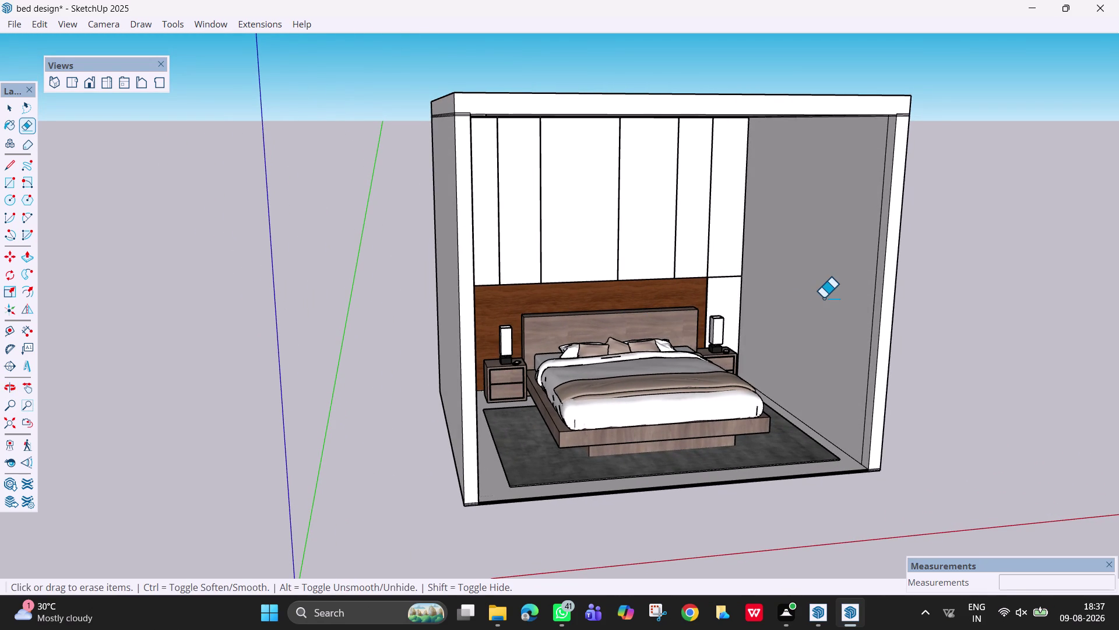
key(e)
key(r)
middle_drag(781, 195, 900, 221)
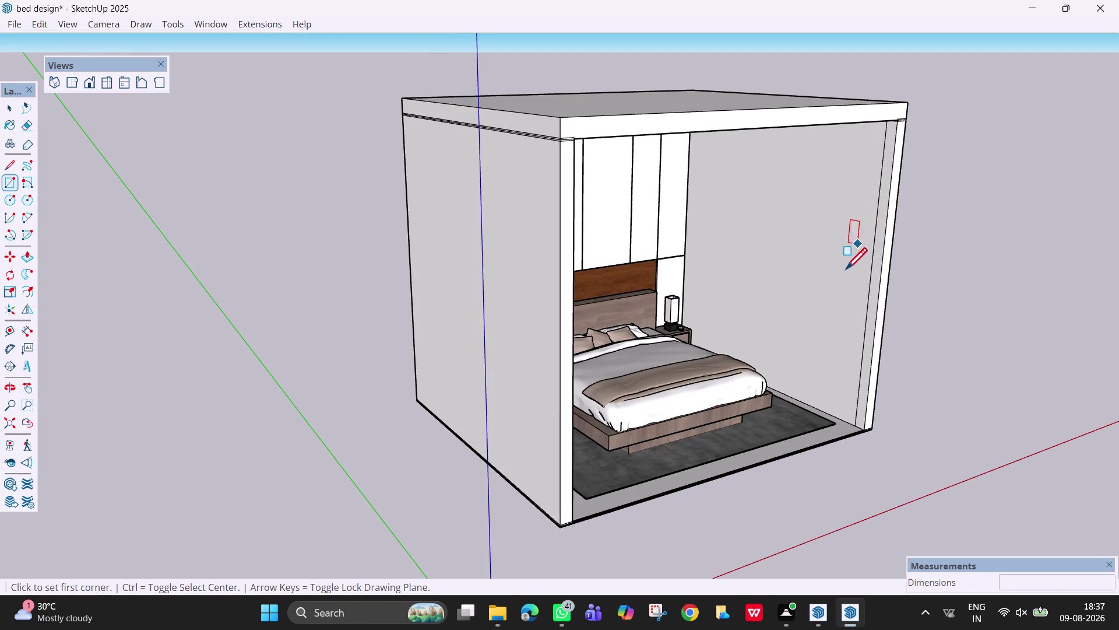
Place a horizontal guide 3' above the right wall's floor edge.
key(Escape)
key(t)
key(space)
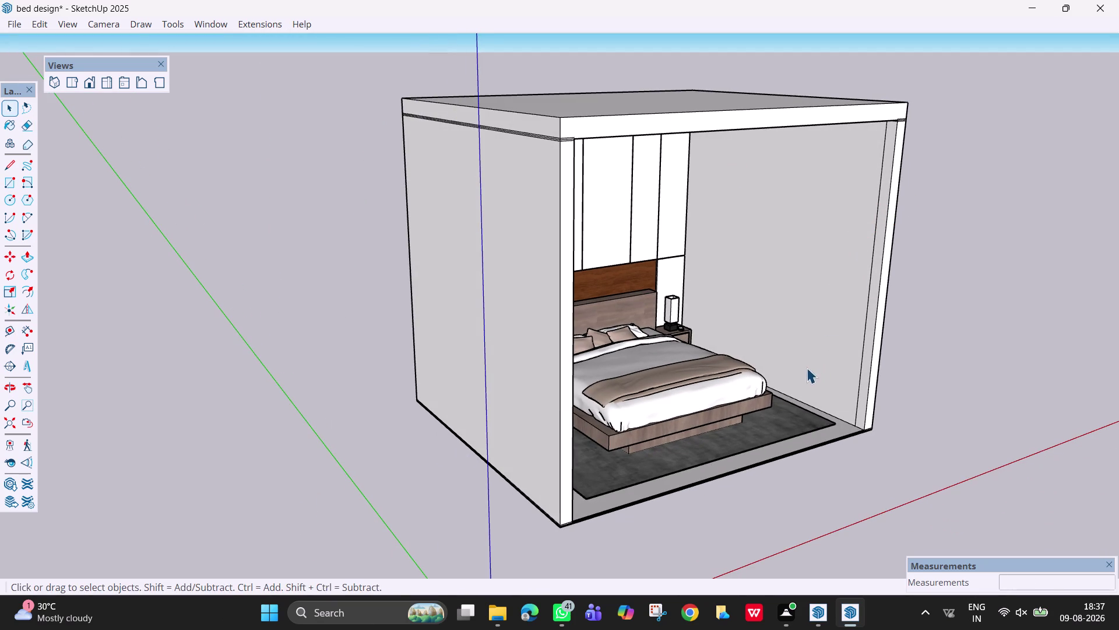
key(t)
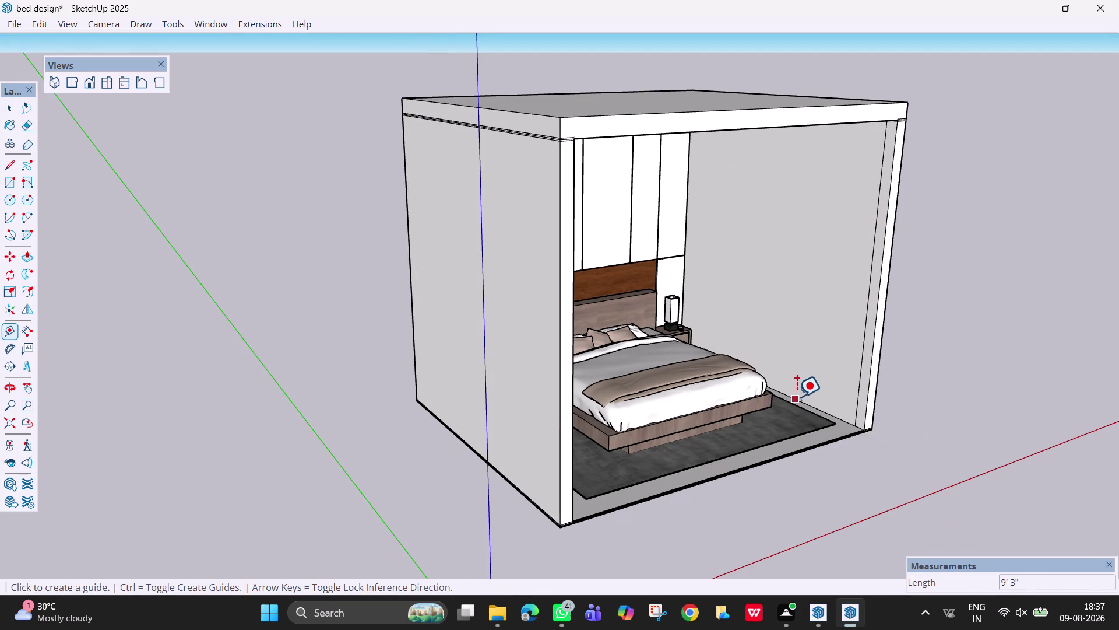
click(796, 397)
text(3')
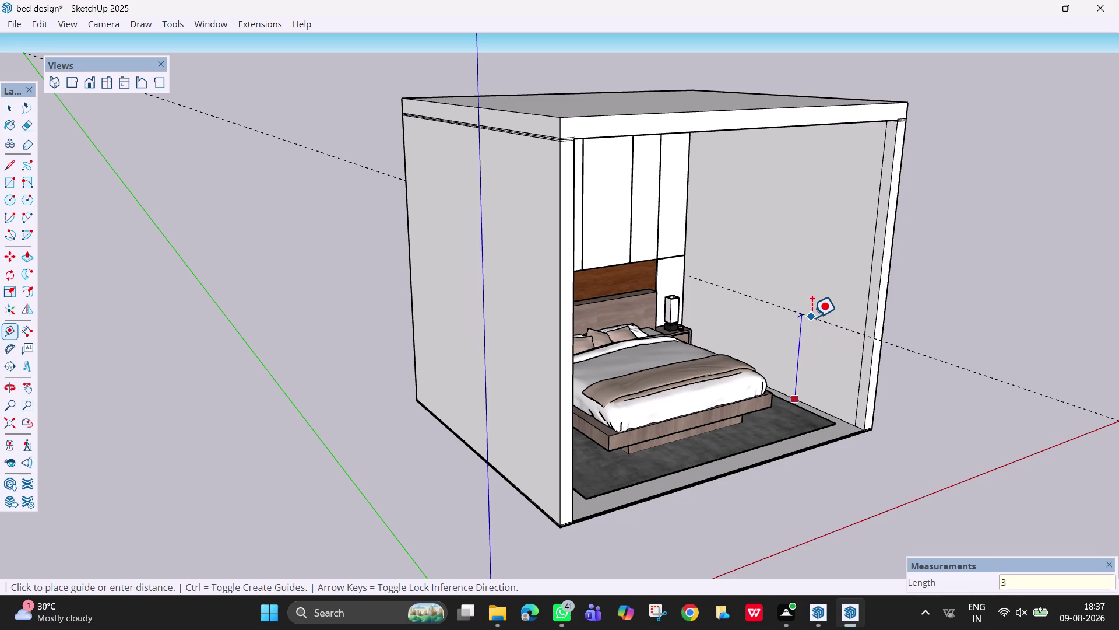
key(Return)
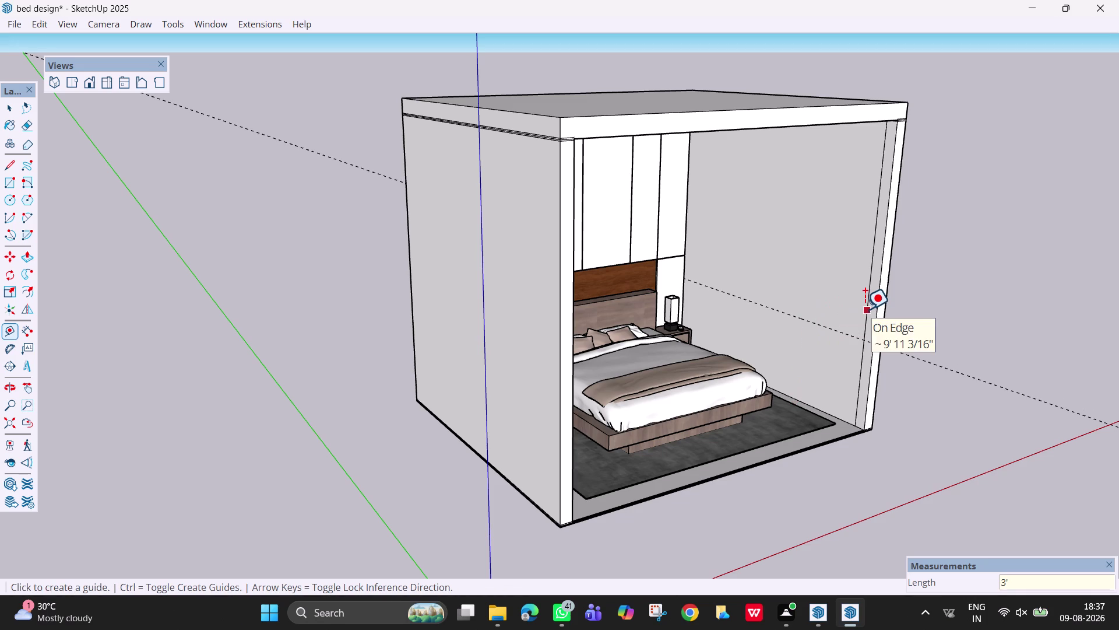
Place a vertical guide 2' in from the wall's edge, replacing an undone 4' guide.
click(864, 309)
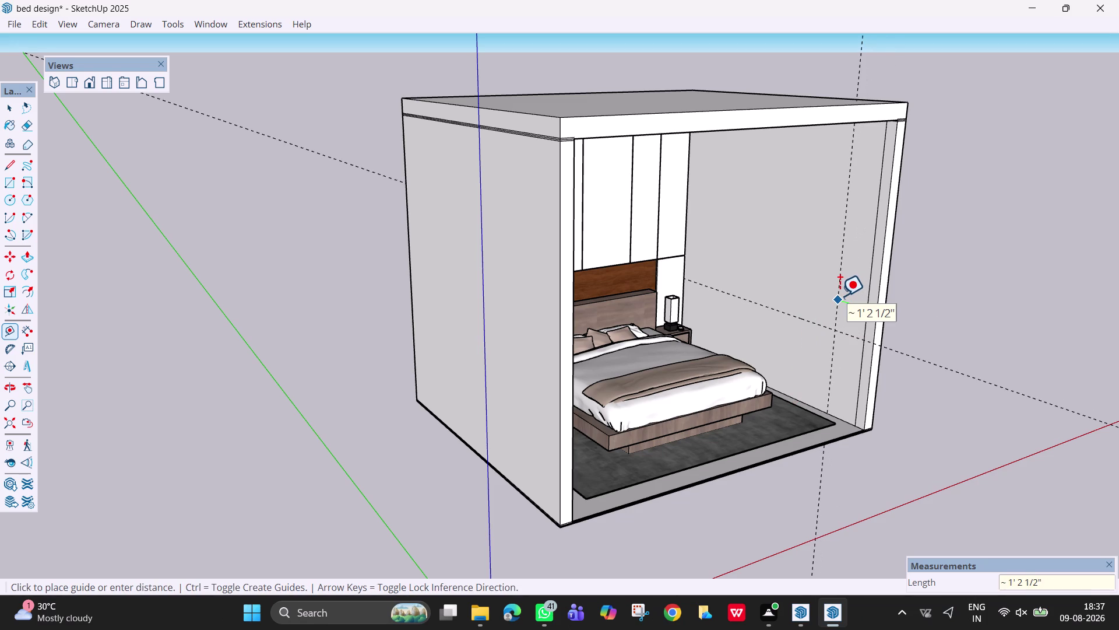
key(4)
key(apostrophe)
key(Return)
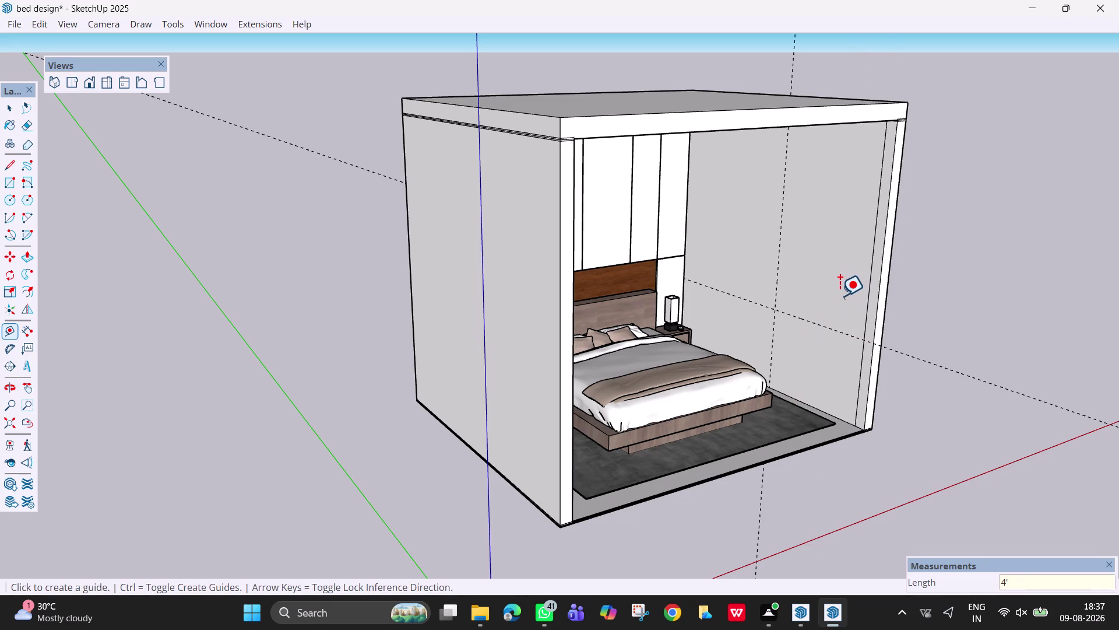
key(ctrl+z)
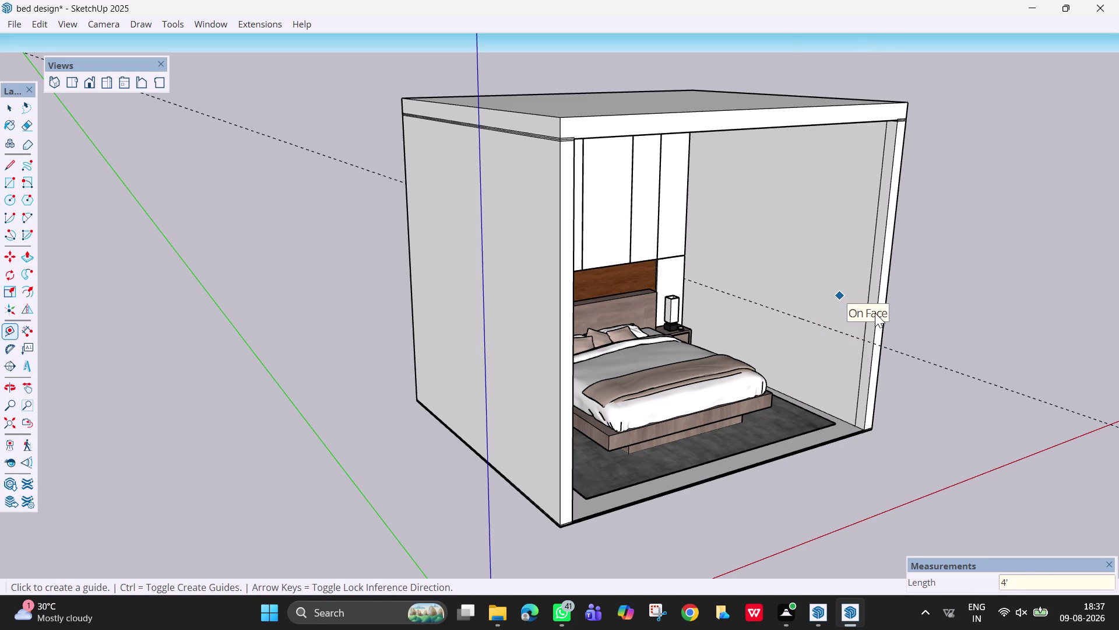
click(872, 257)
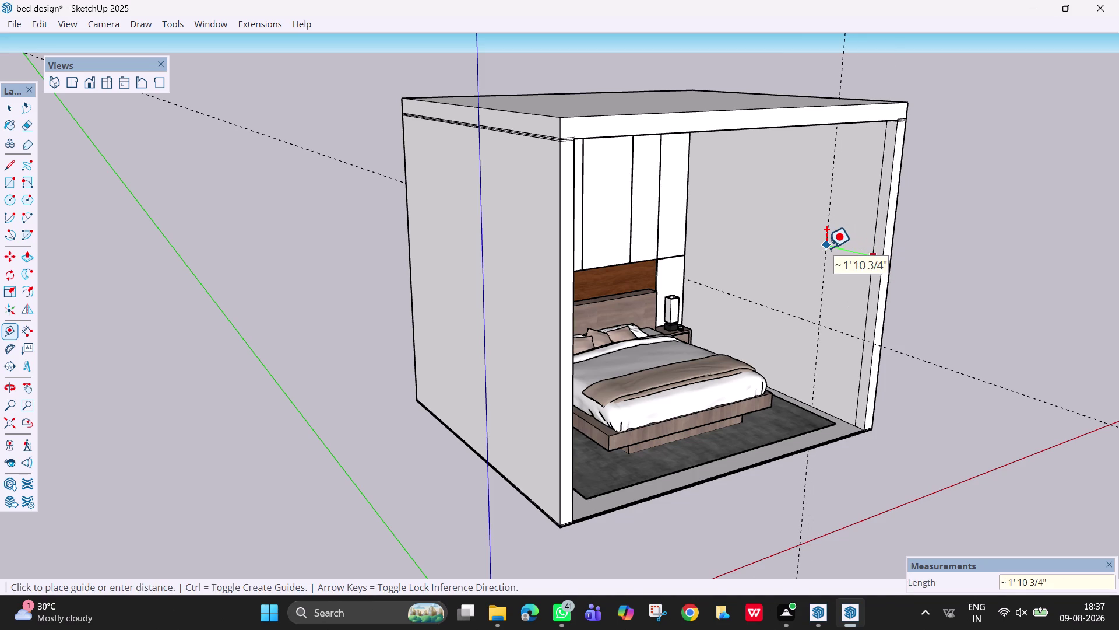
text(2')
key(Return)
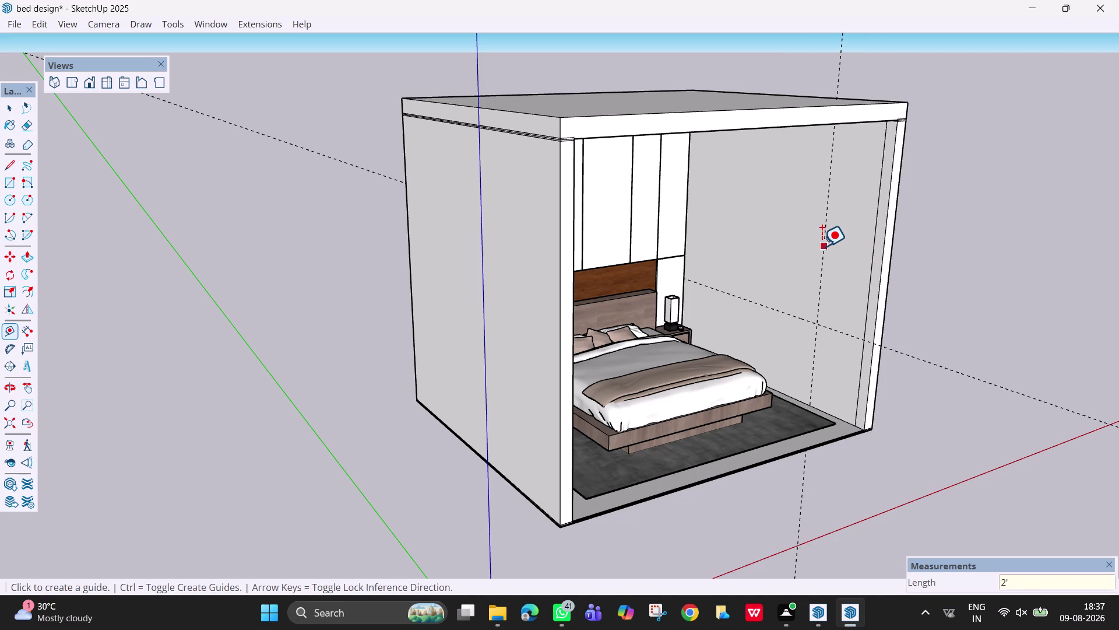
Add a second vertical guide 4' further along and a guide 4' above the 3' guide.
click(822, 246)
text(4')
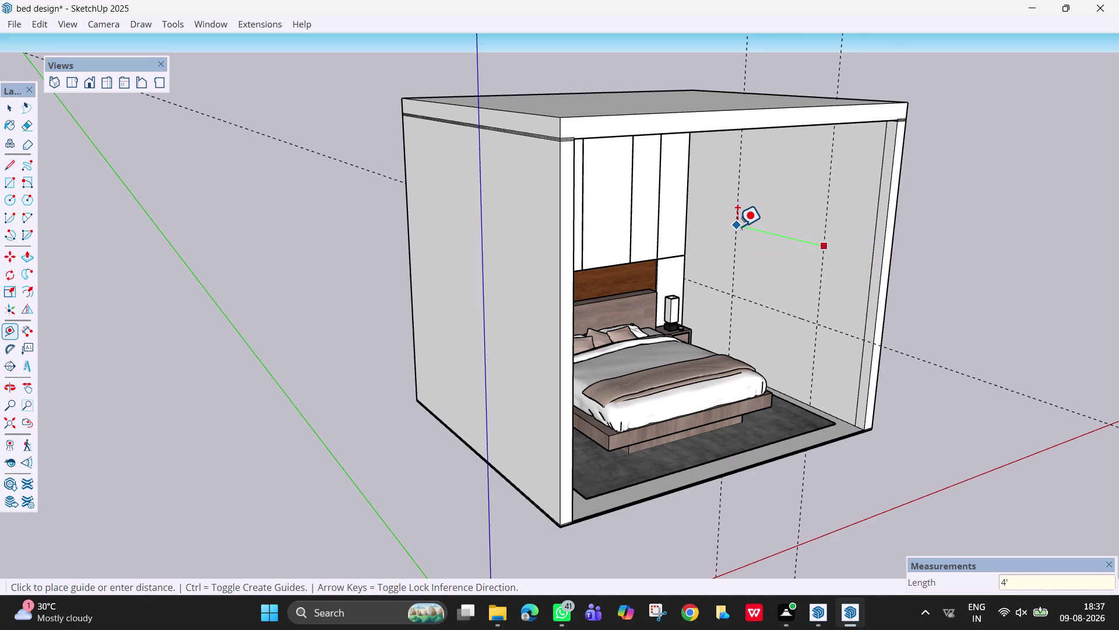
key(Return)
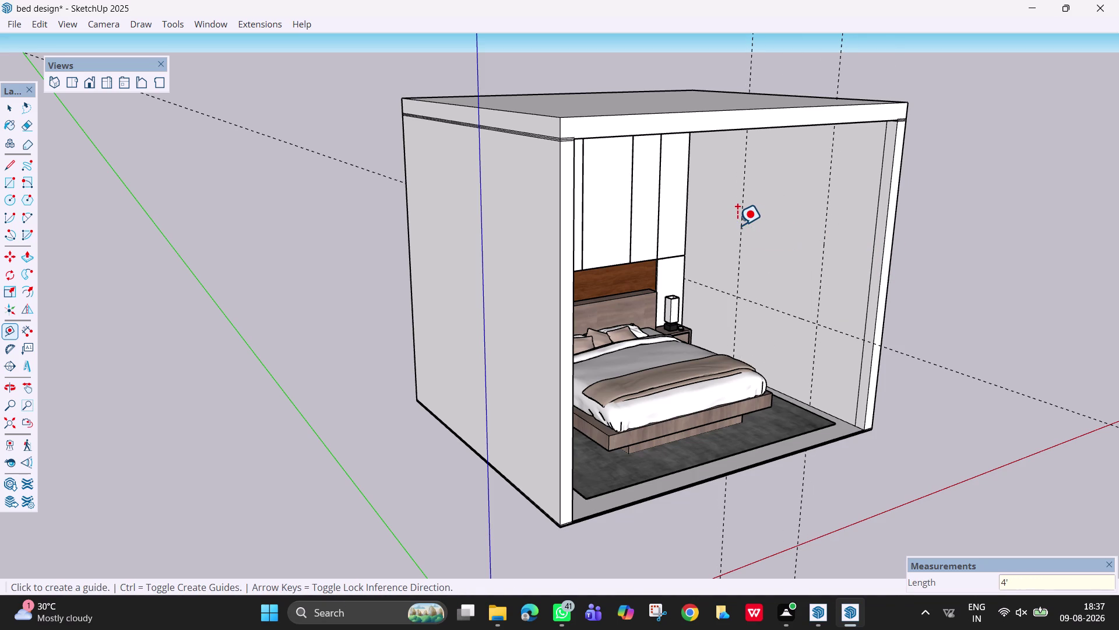
middle_drag(827, 214, 797, 220)
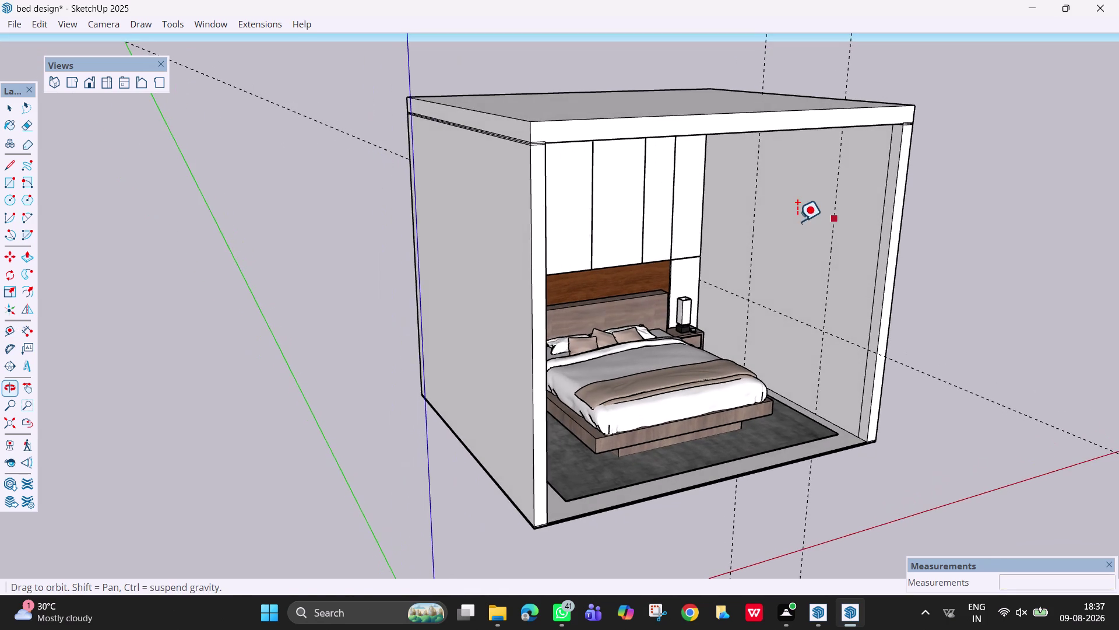
click(789, 313)
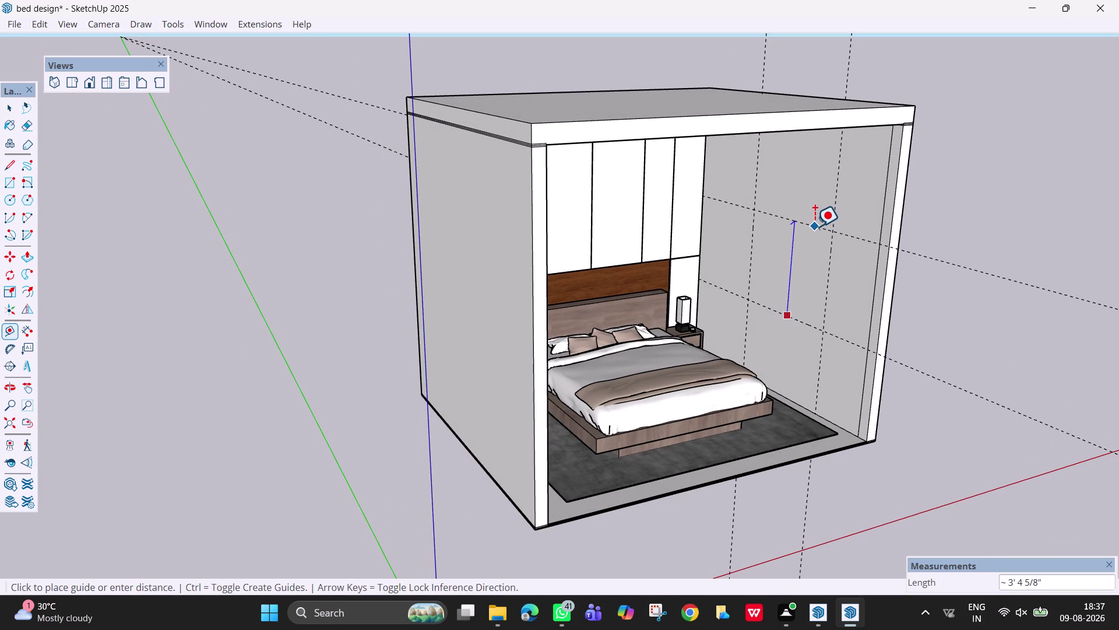
text(4')
key(Return)
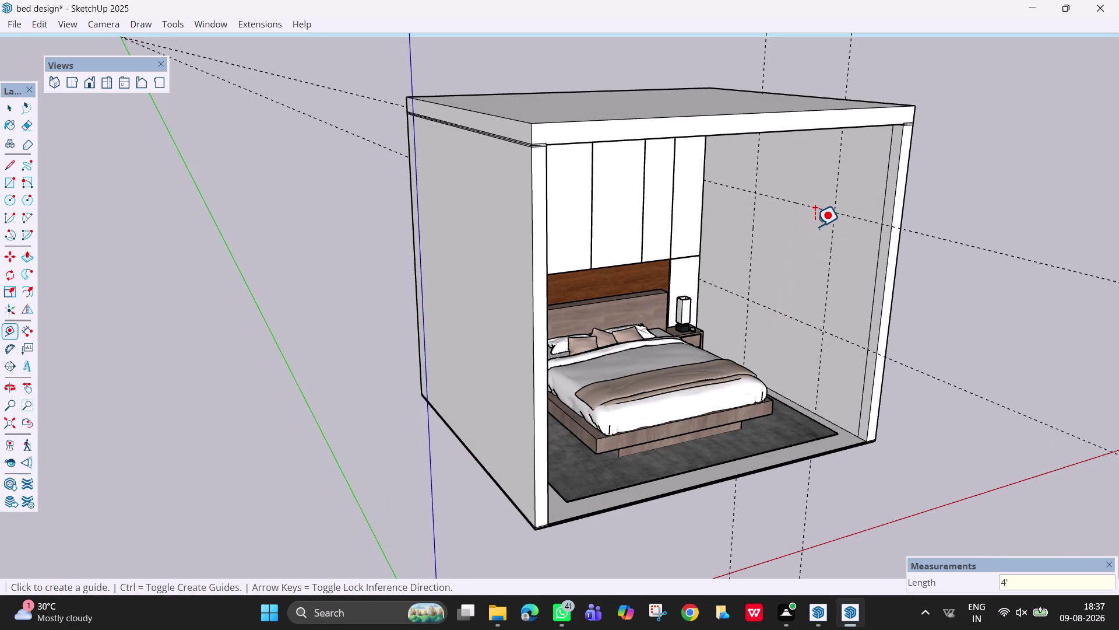
Undo the upper guide and place it 5' above the lower guide instead.
key(z)
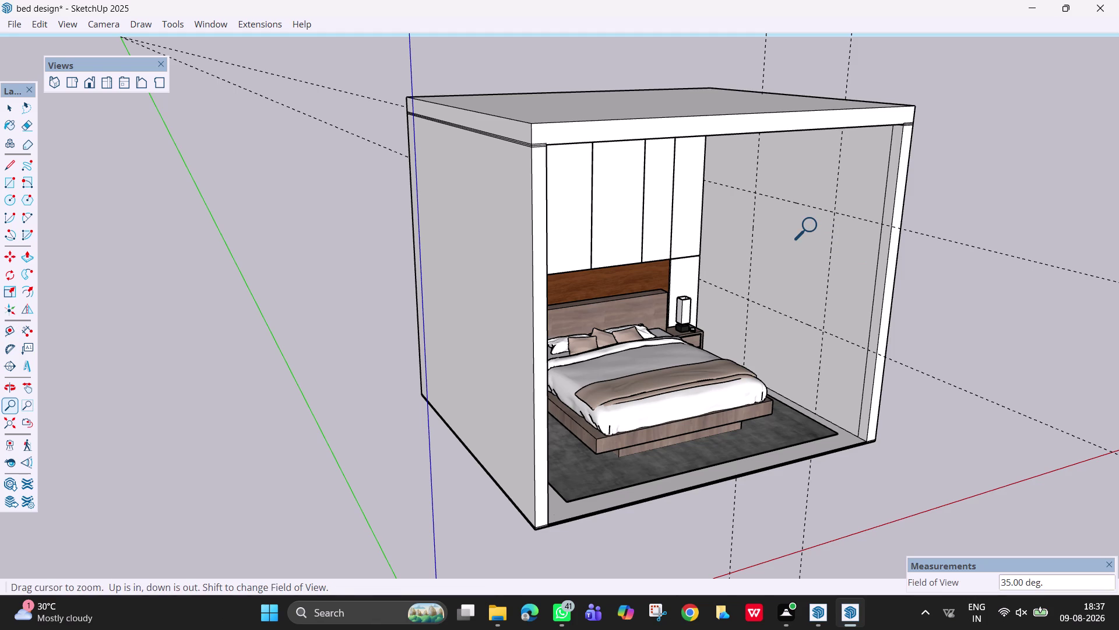
key(ctrl+z)
key(Escape)
key(space)
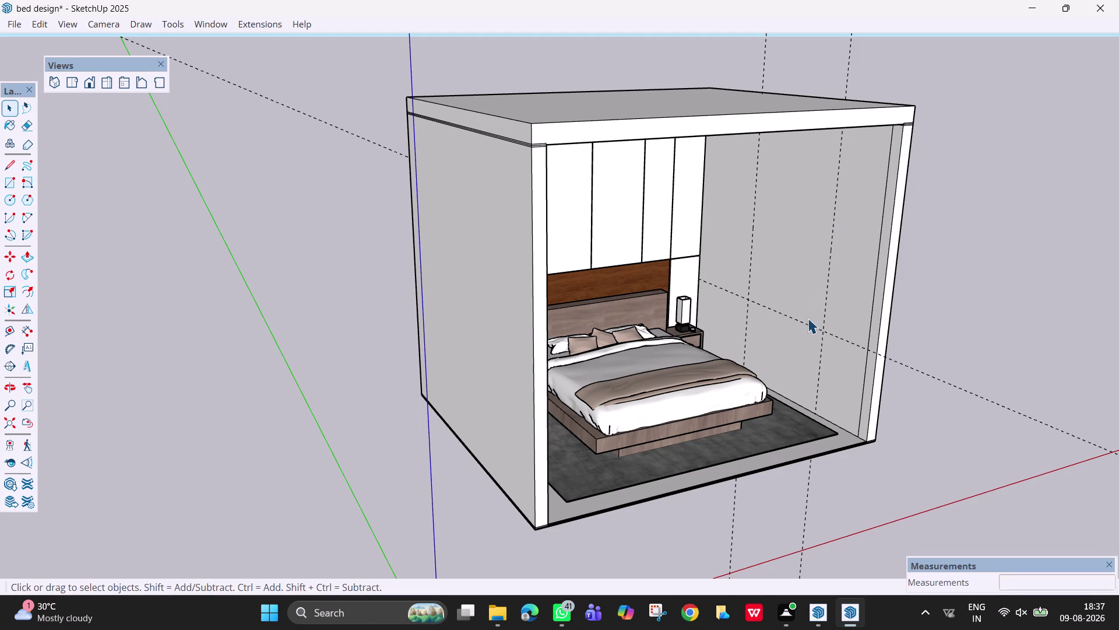
key(t)
click(805, 324)
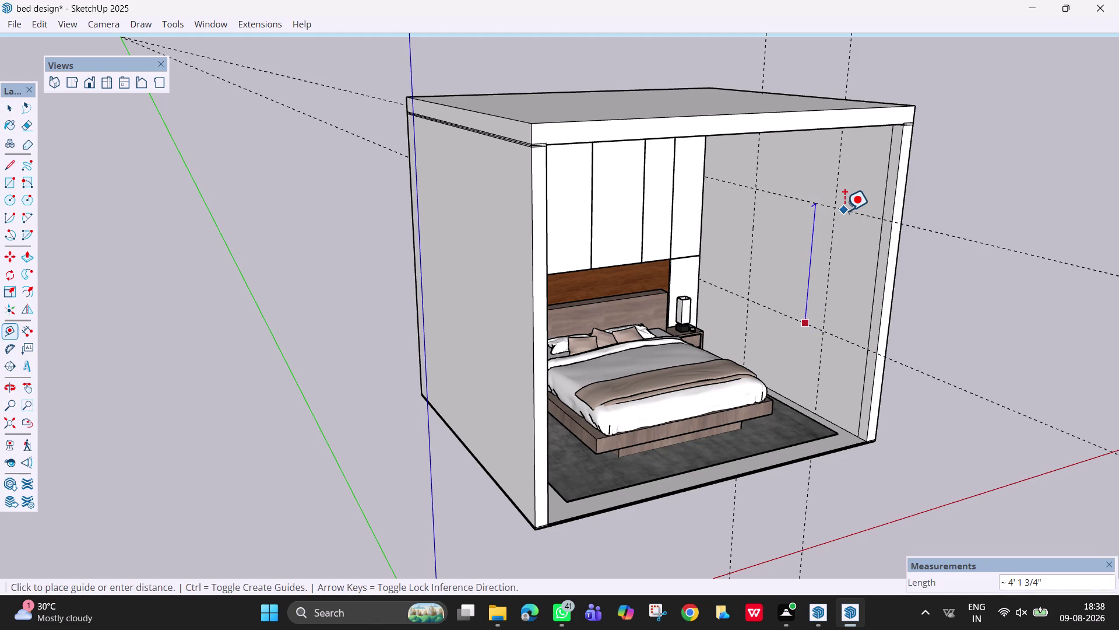
key(5)
key(apostrophe)
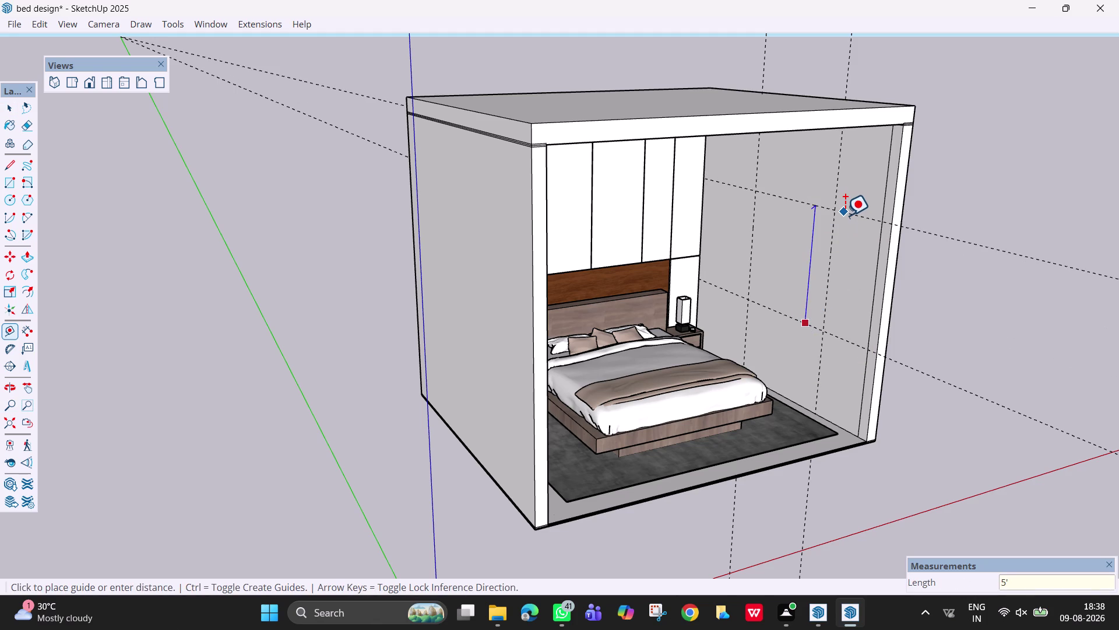
key(Return)
key(Escape)
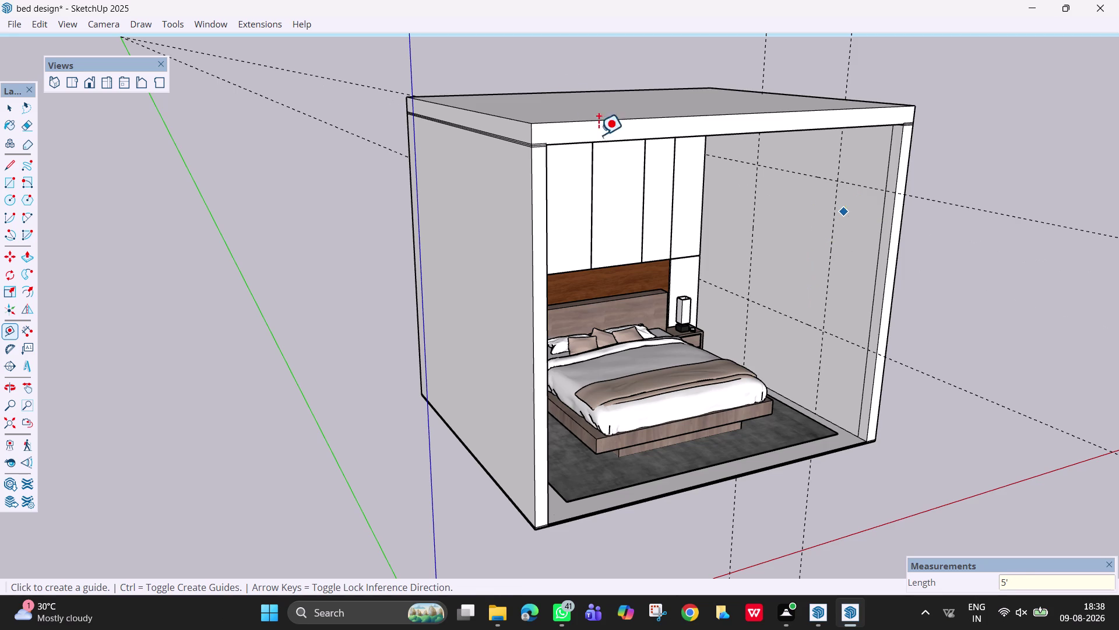
key(space)
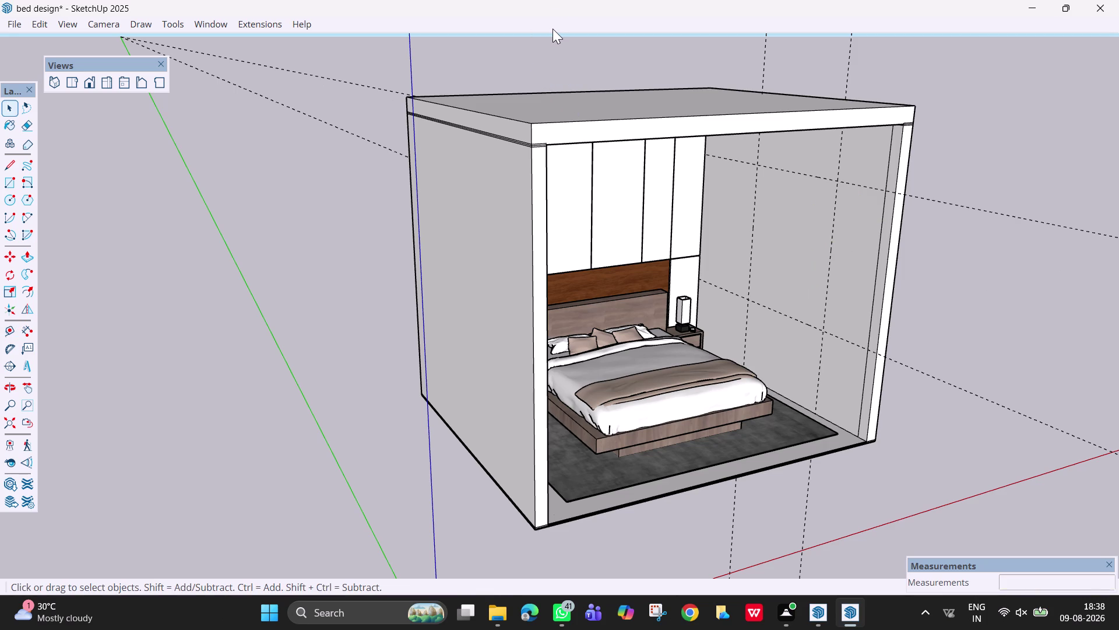
Draw a 5' by 4' rectangle between guide intersections on the right wall.
middle_drag(797, 318, 852, 314)
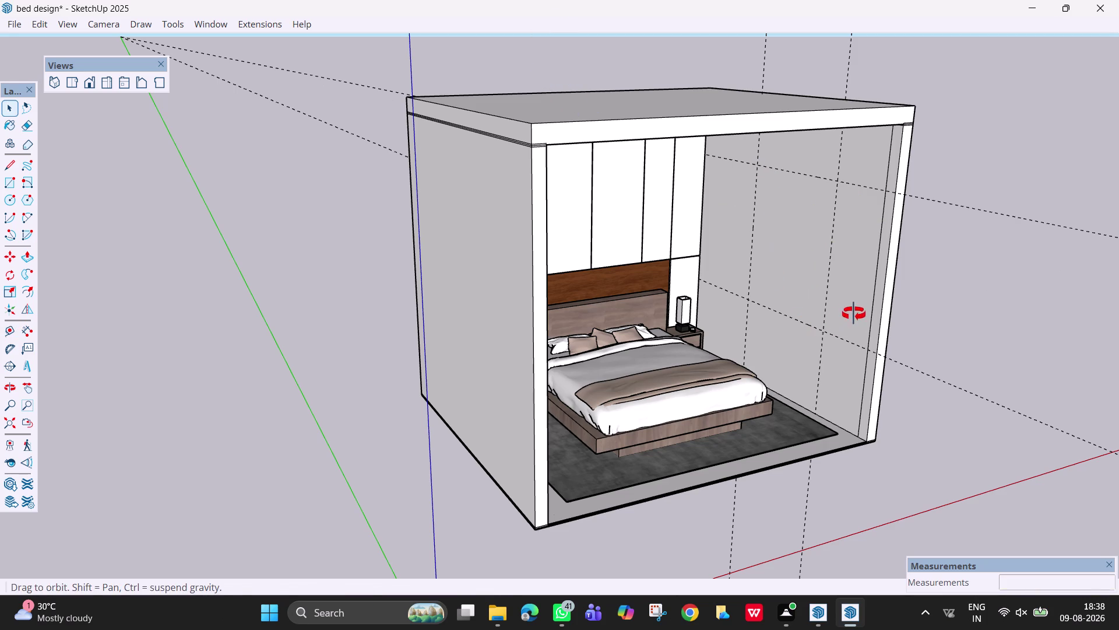
middle_drag(852, 314, 855, 314)
scroll(up, 3)
middle_drag(791, 264, 798, 269)
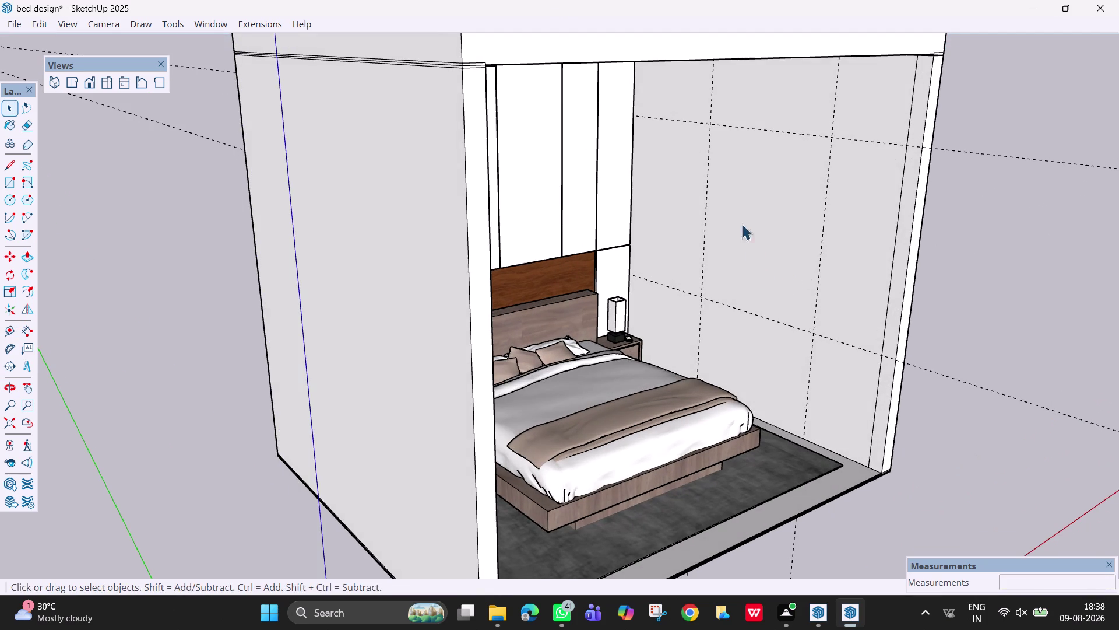
key(r)
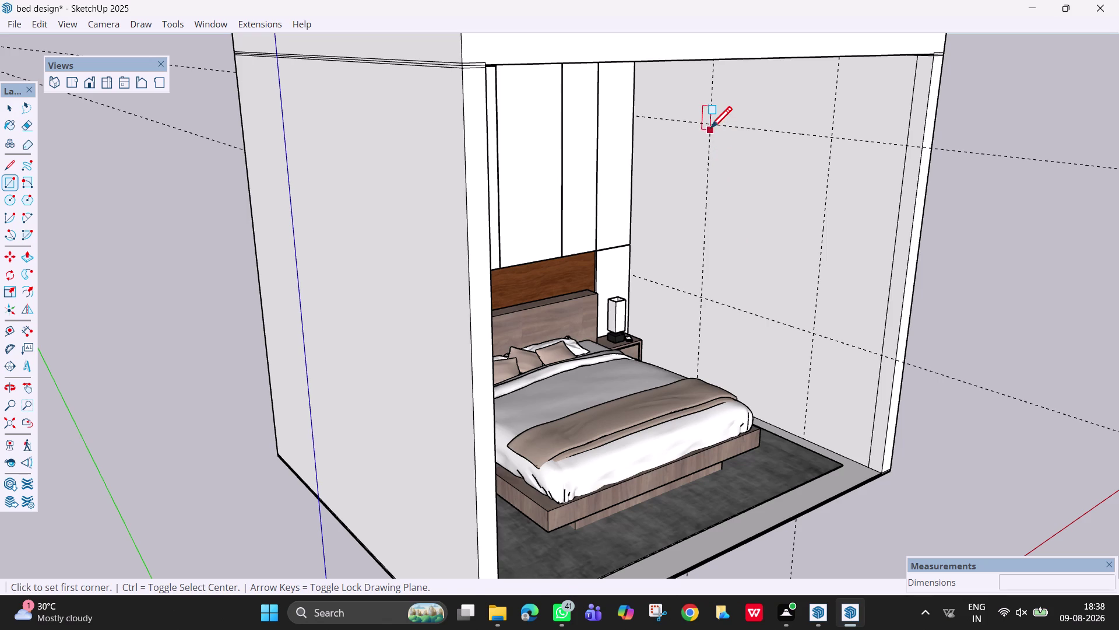
click(710, 126)
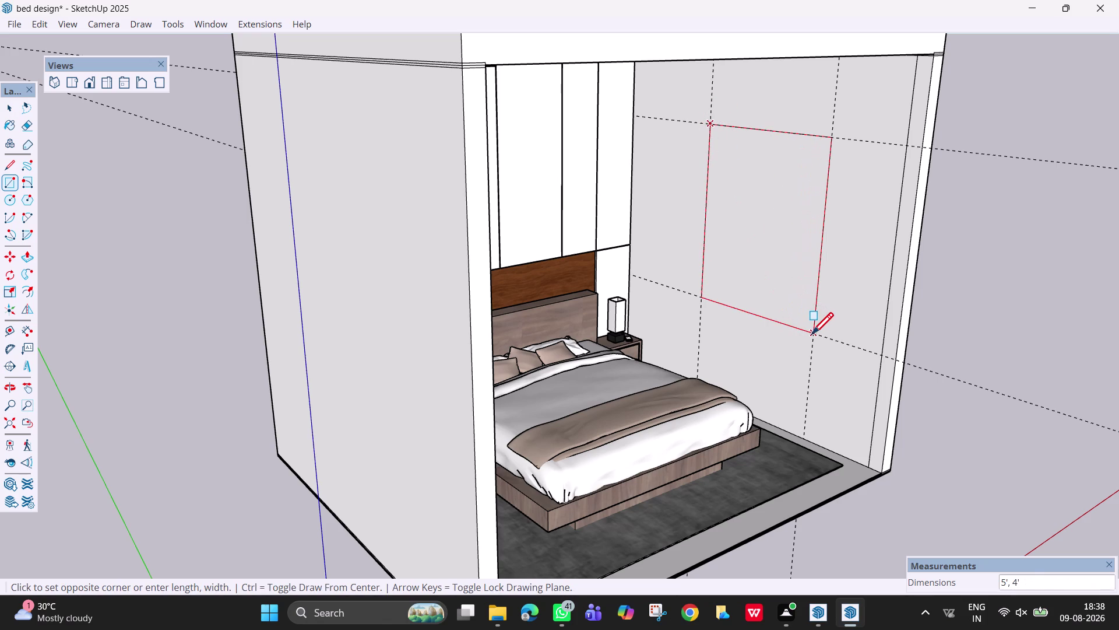
click(812, 337)
Show the 1001bit - tools toolbar.
key(space)
right_click(658, 22)
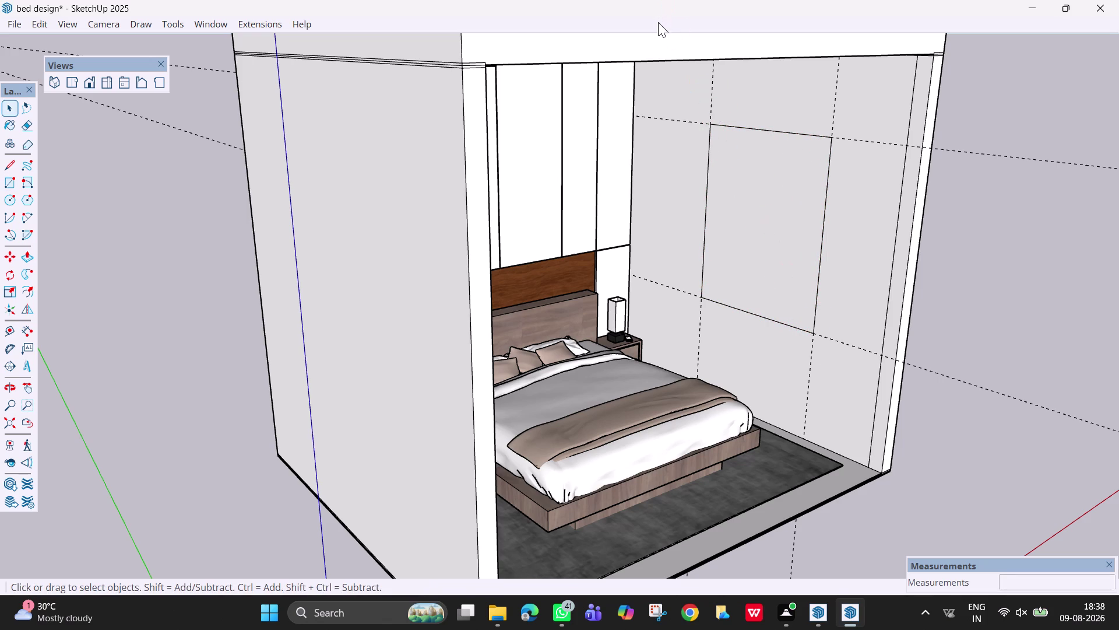
click(691, 36)
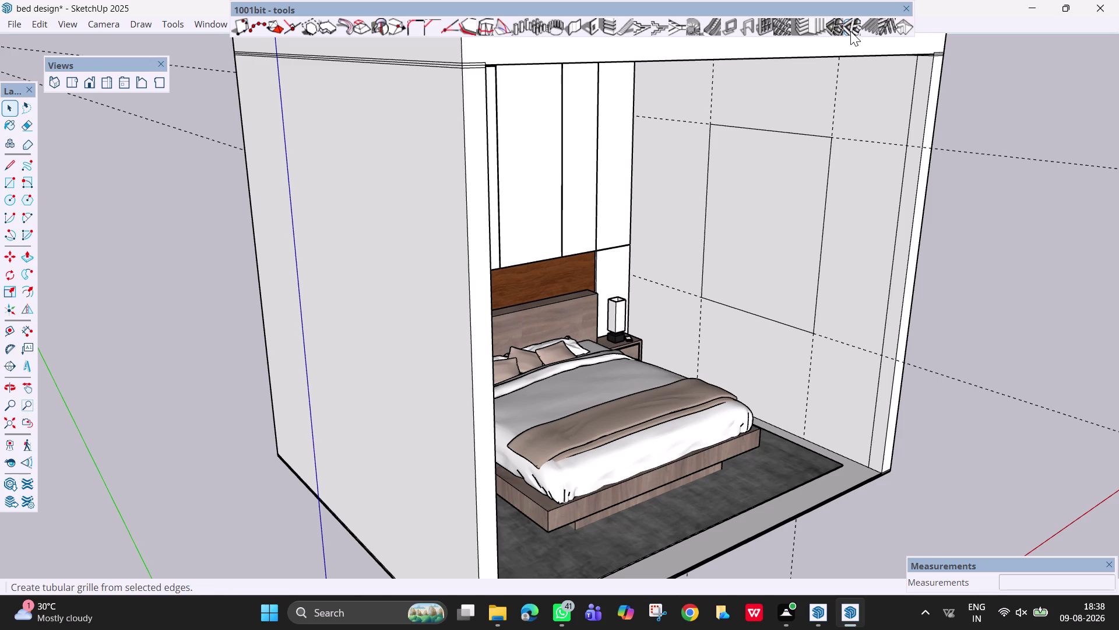
In 1001bit Create Wall Opening, set Opening Width 4 and Opening Height 5.
click(596, 24)
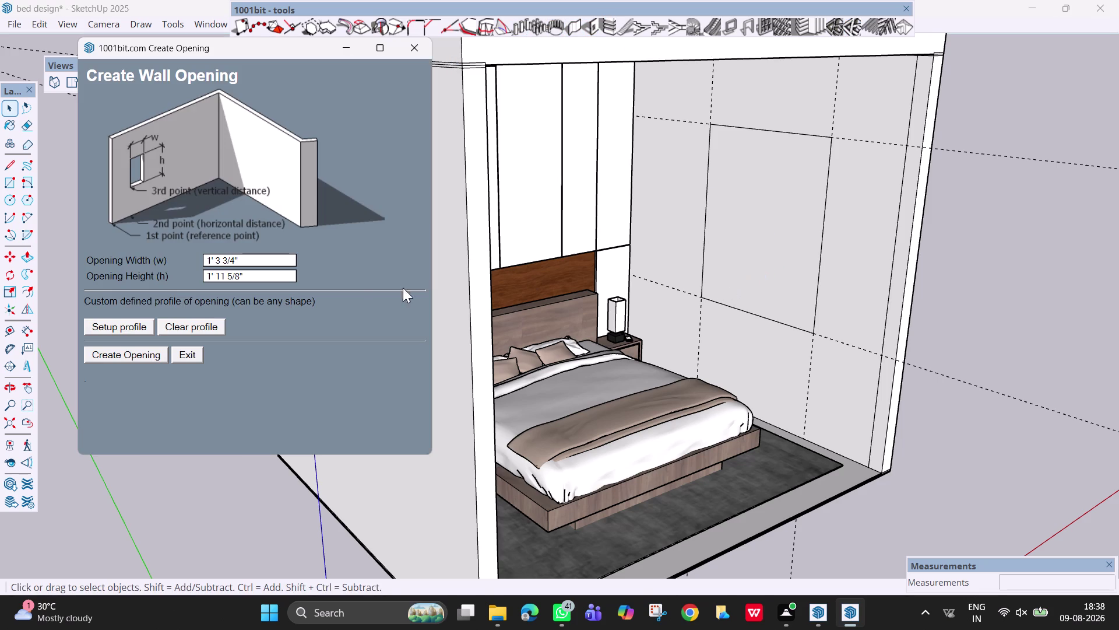
key(BackSpace)
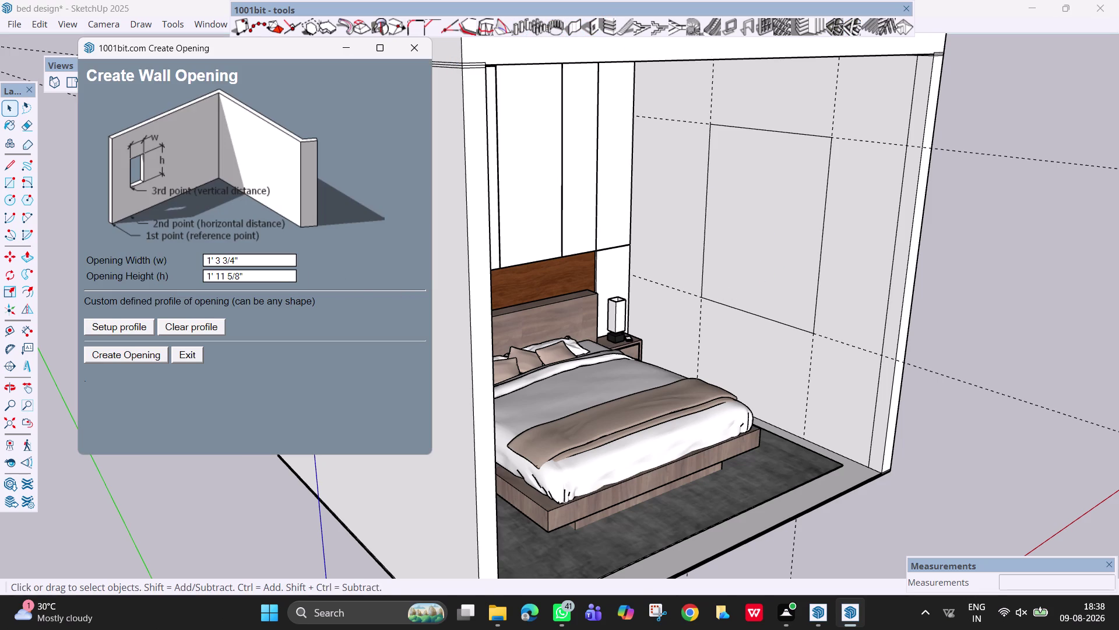
click(277, 262)
key(BackSpace)
key(4)
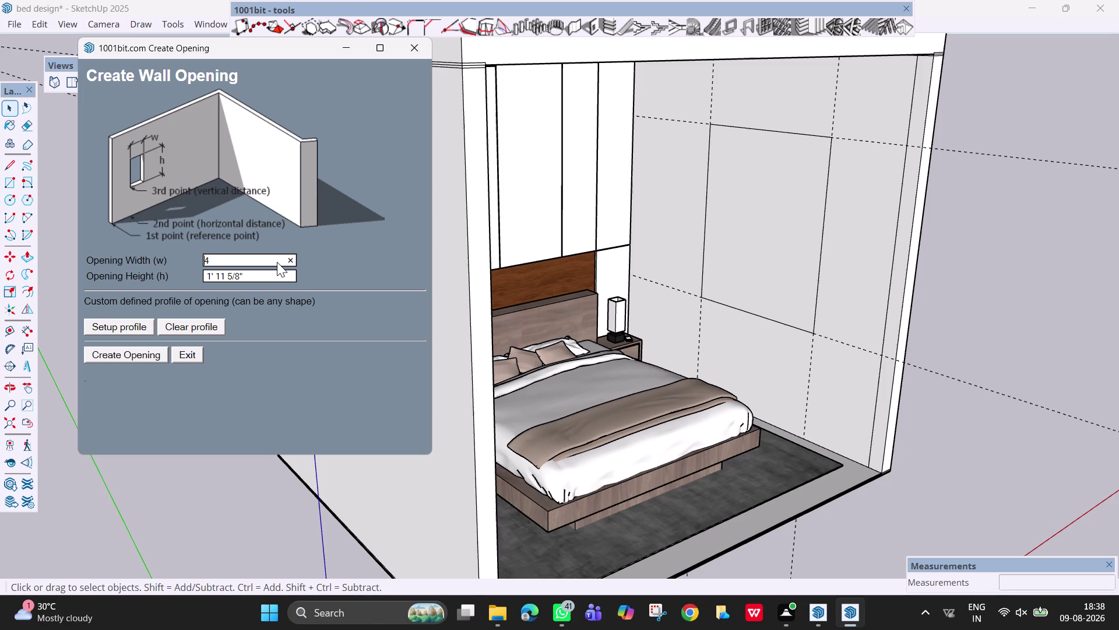
click(241, 271)
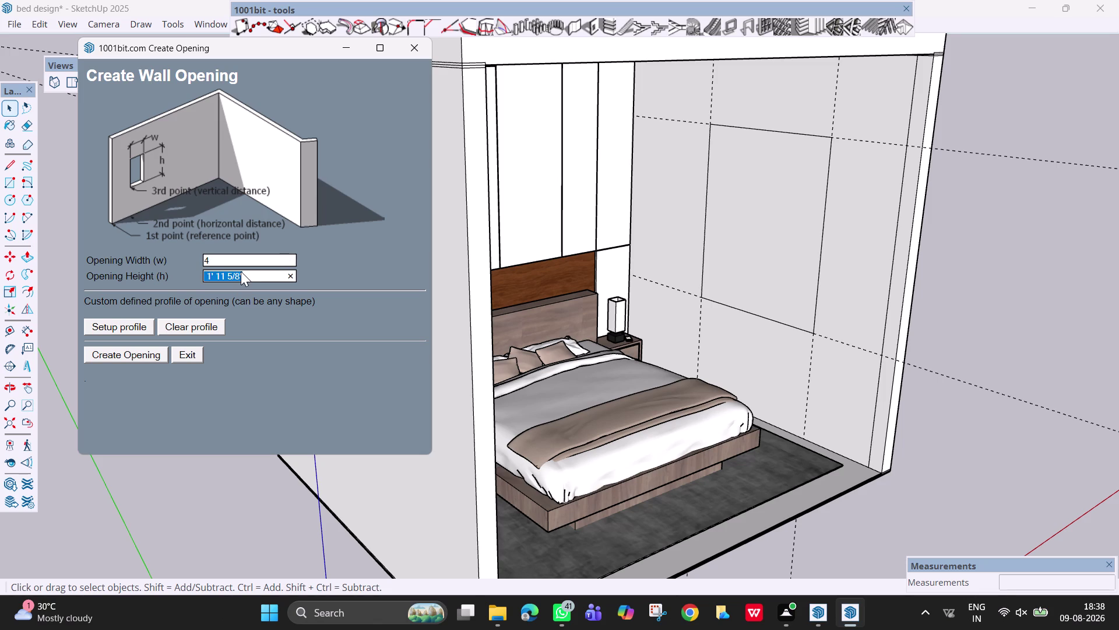
key(BackSpace)
key(5)
click(129, 353)
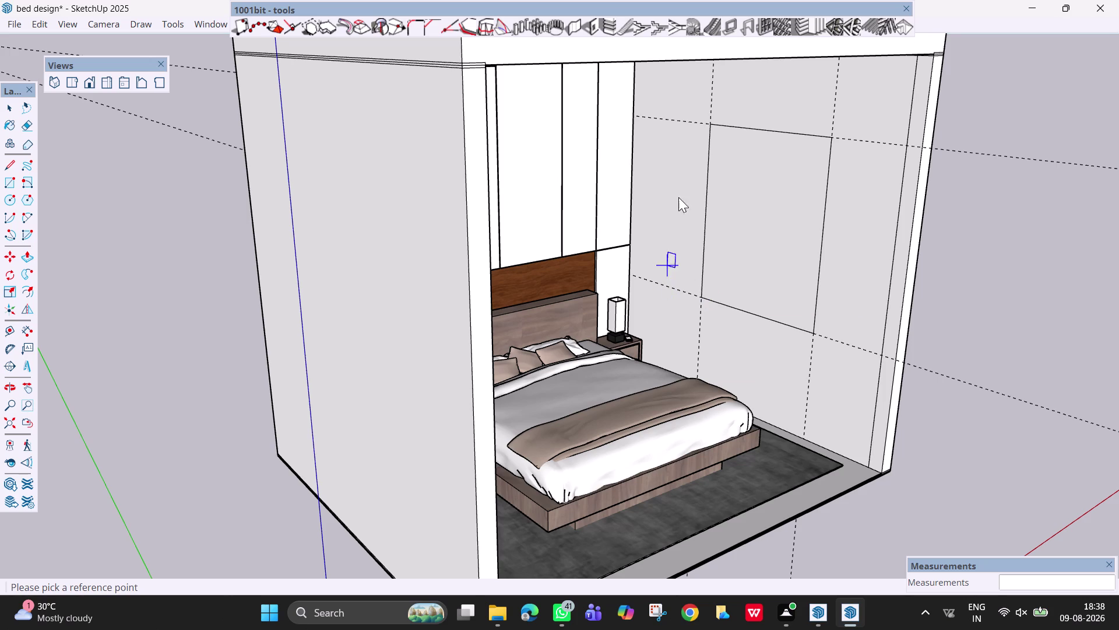
Re-enter the opening size with feet units: 4' width and 5' height.
click(592, 26)
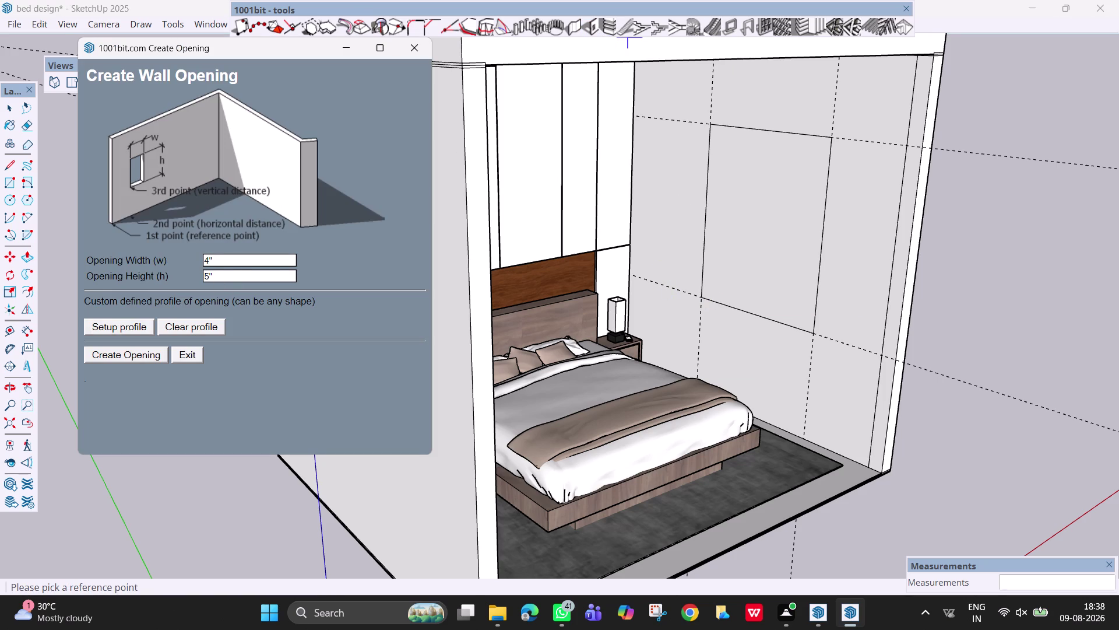
click(226, 257)
text(4')
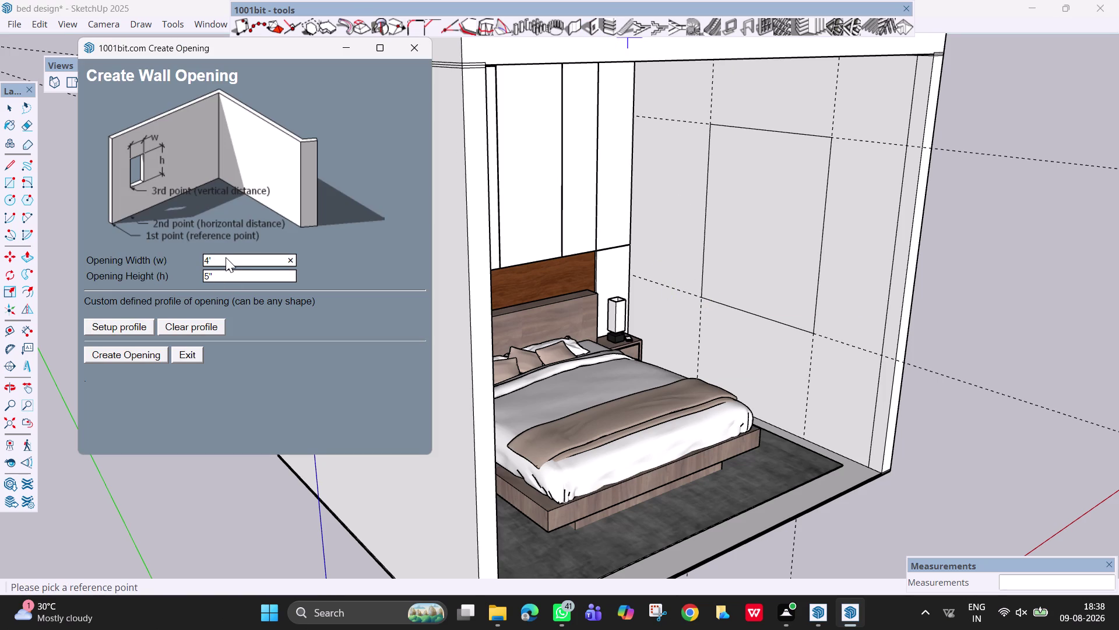
click(223, 271)
key(BackSpace)
text(5)
text(')
click(118, 356)
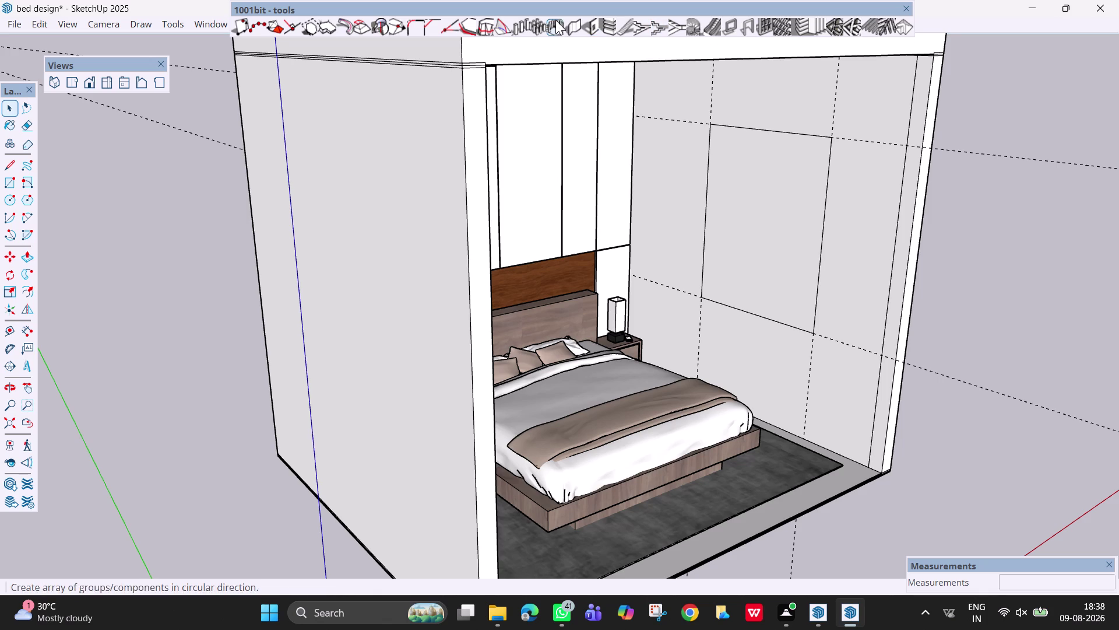
click(593, 24)
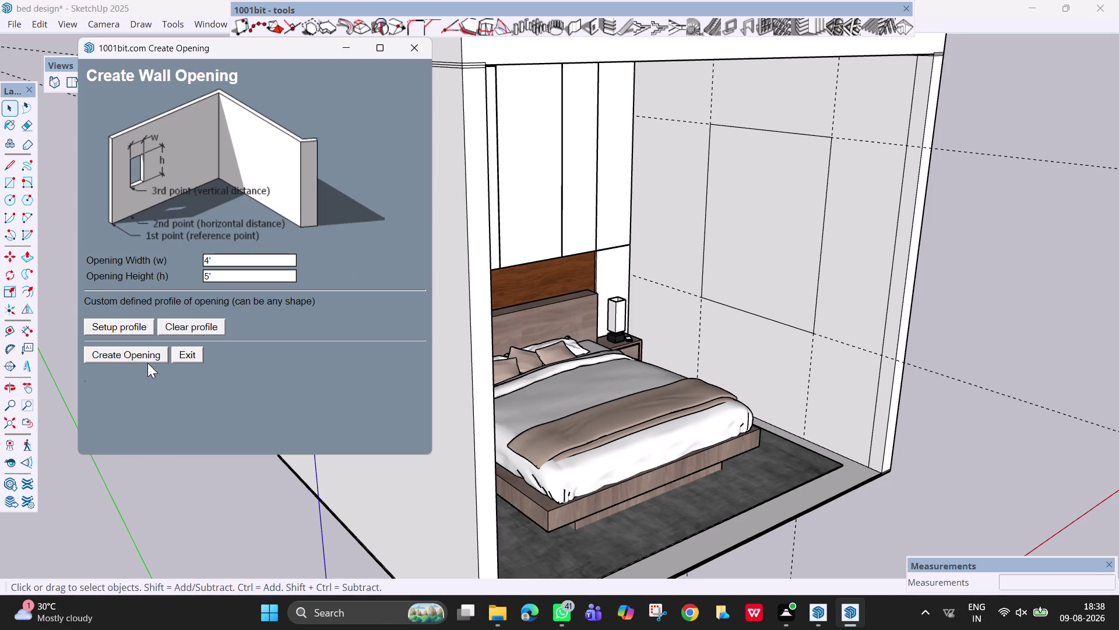
Place a wall opening on the right wall by setting its reference, horizontal and vertical points.
click(143, 355)
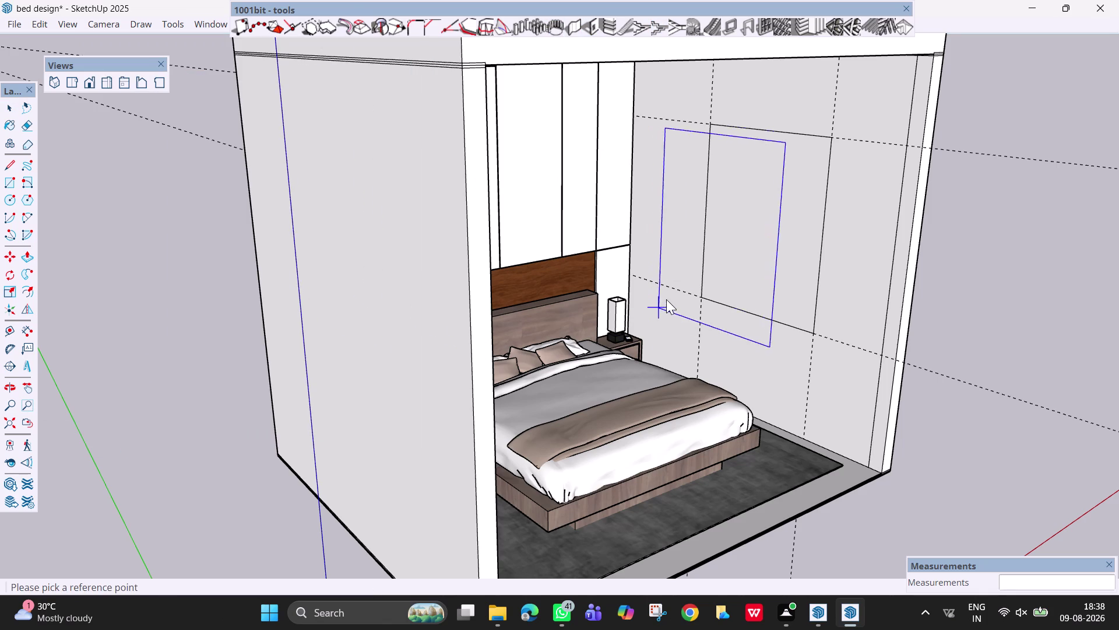
double_click(698, 298)
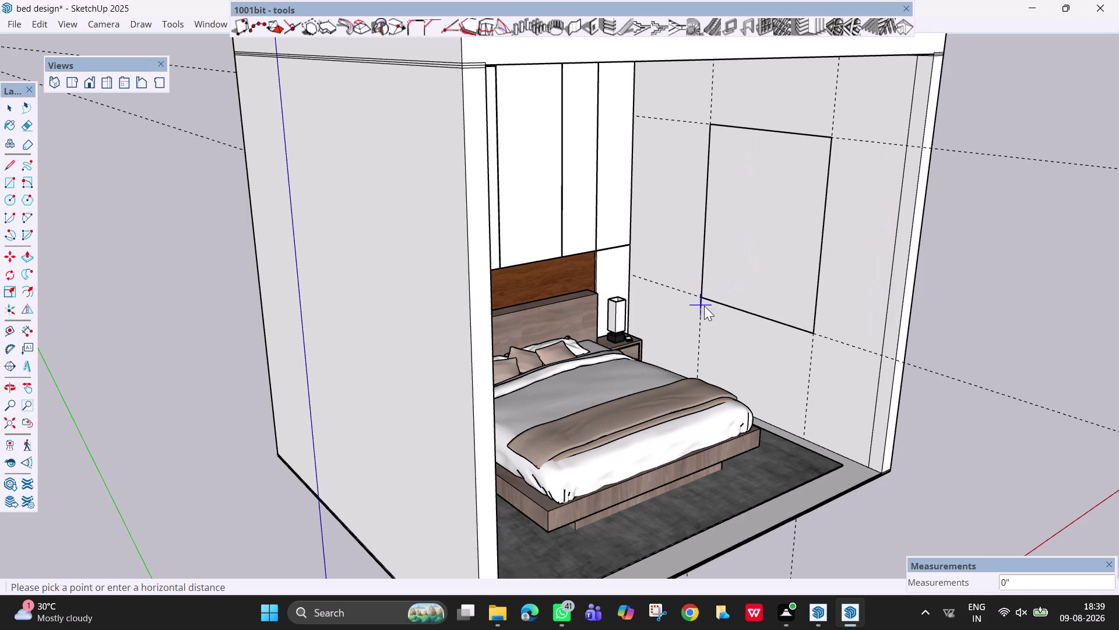
double_click(704, 298)
double_click(704, 298)
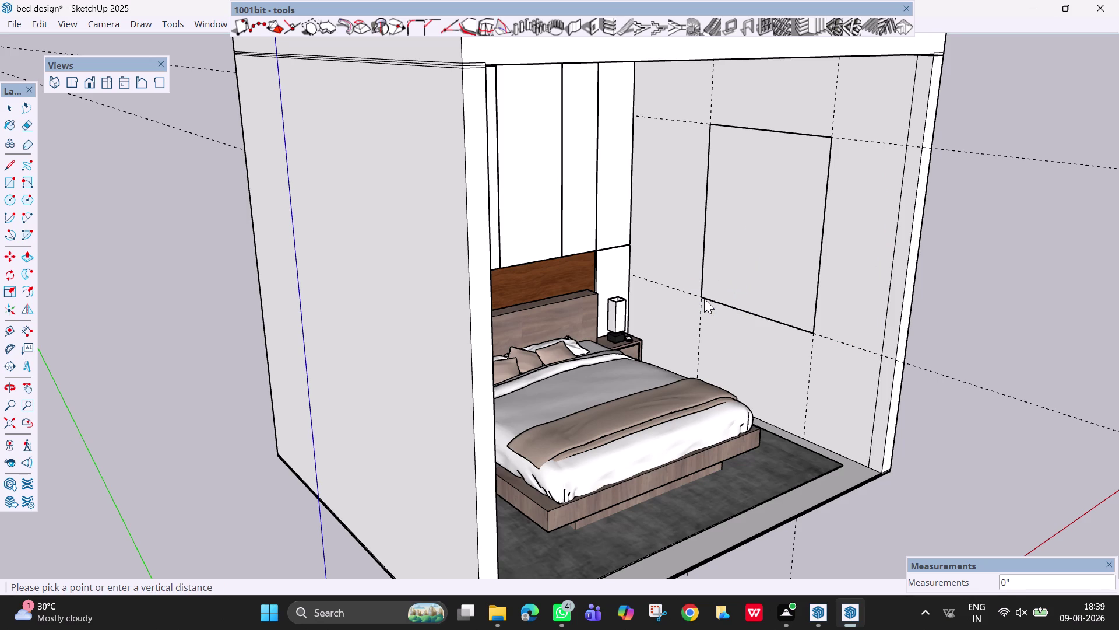
scroll(down, 3)
scroll(up, 3)
middle_click(753, 269)
scroll(up, 3)
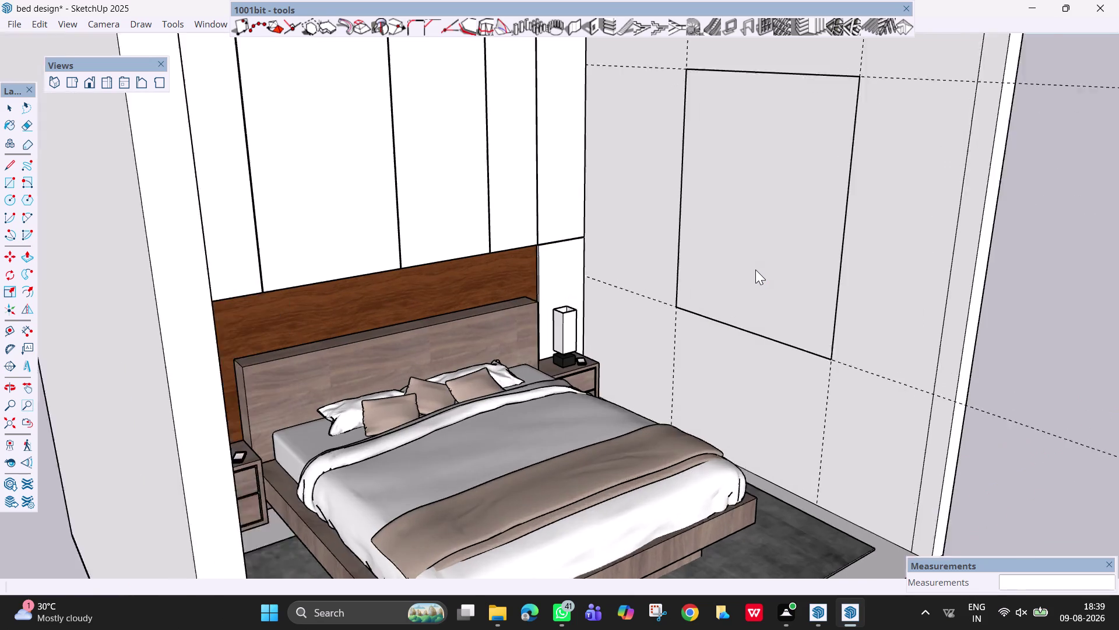
scroll(up, 3)
middle_drag(755, 269, 819, 292)
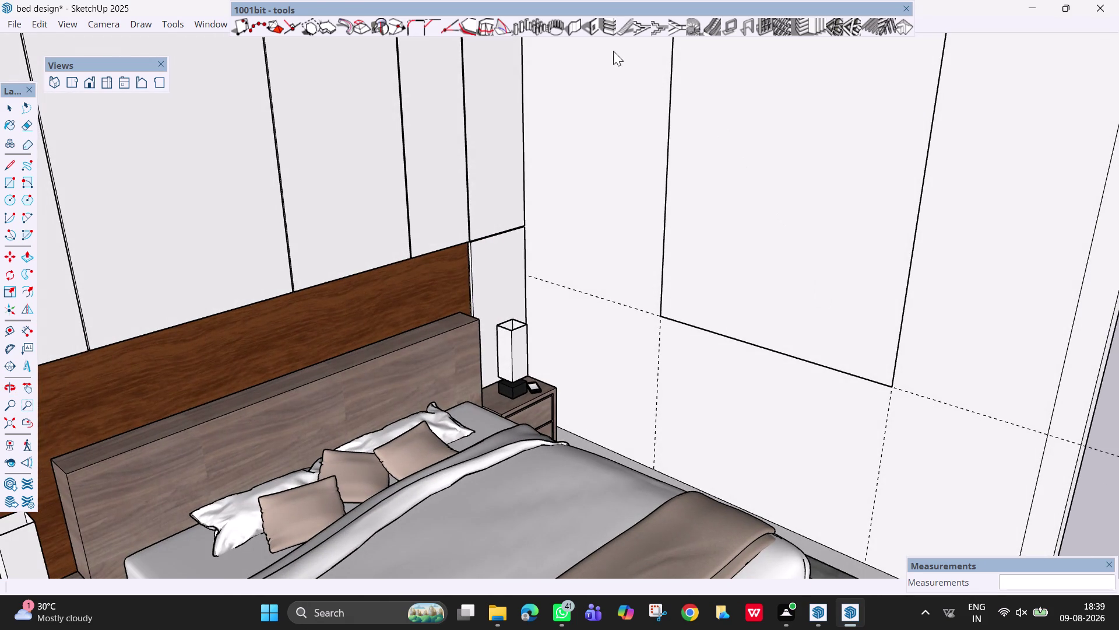
Reapply Create Opening at the 4' x 5' rectangle's corner and orbit out to view the room.
click(589, 27)
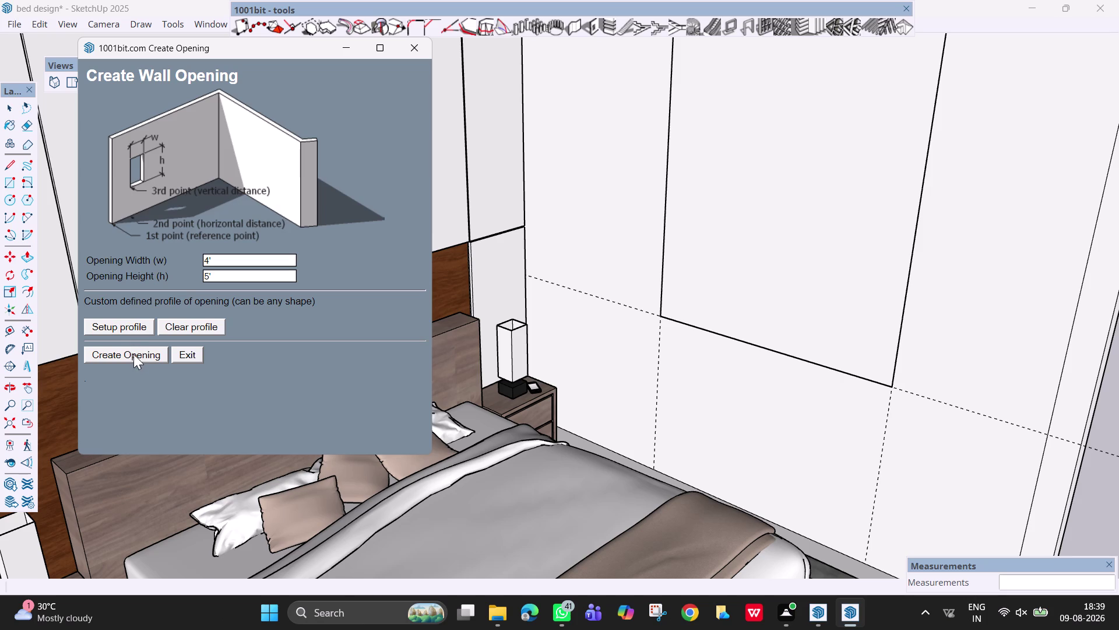
click(134, 357)
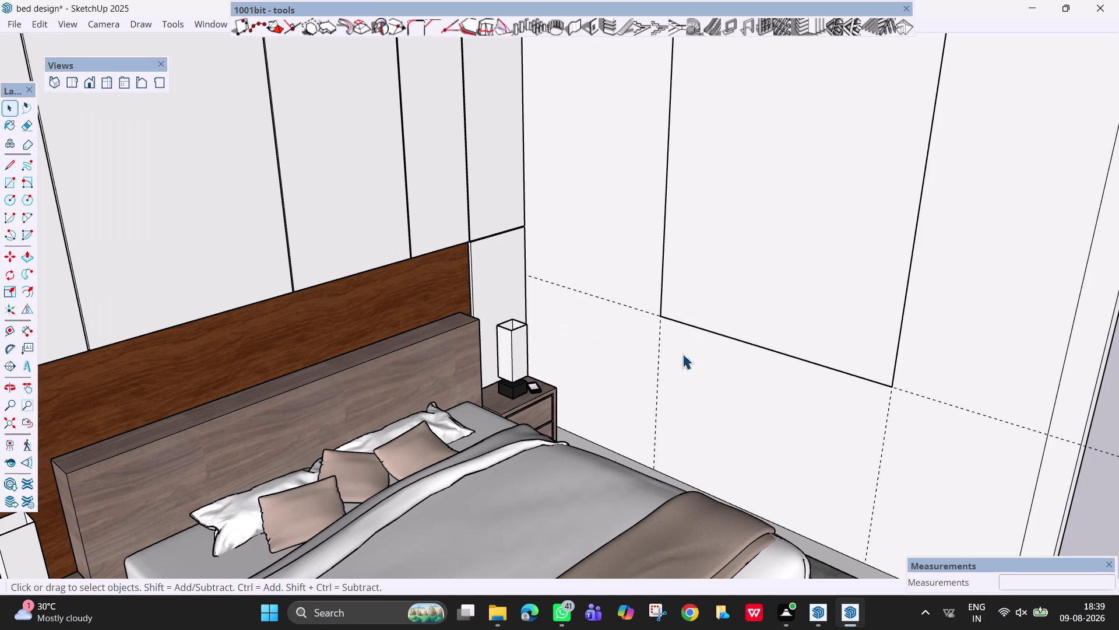
scroll(down, 3)
click(594, 24)
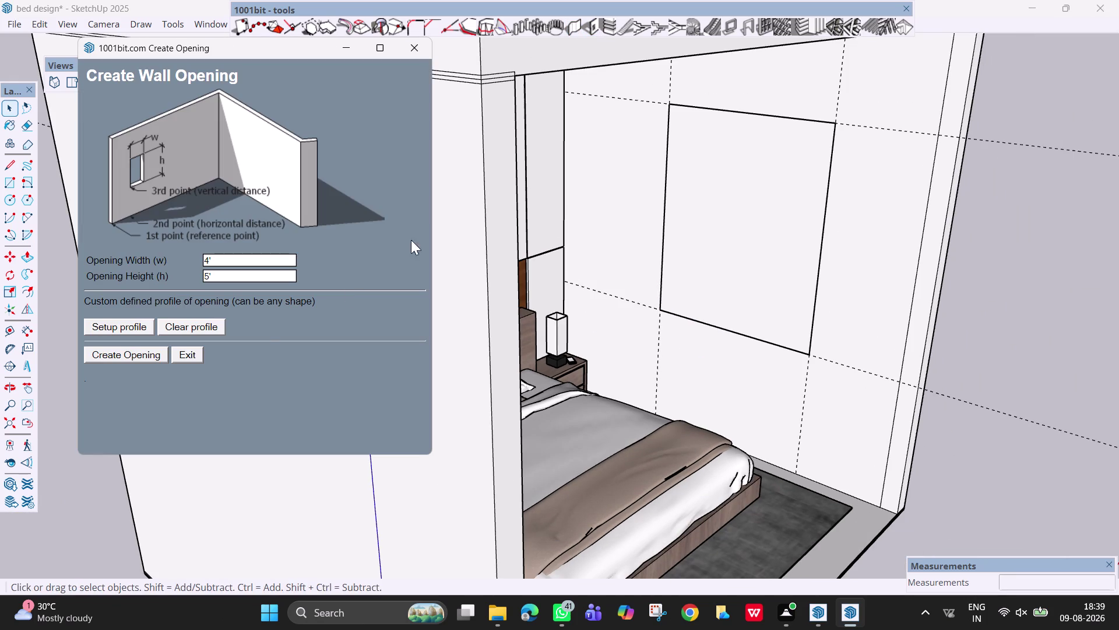
click(132, 354)
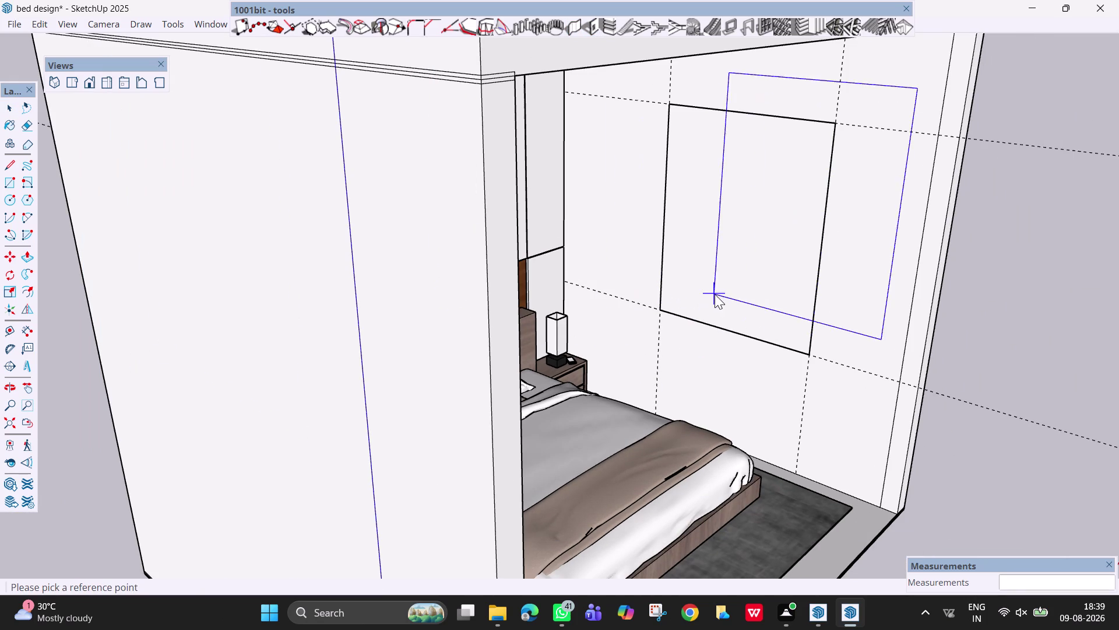
double_click(664, 311)
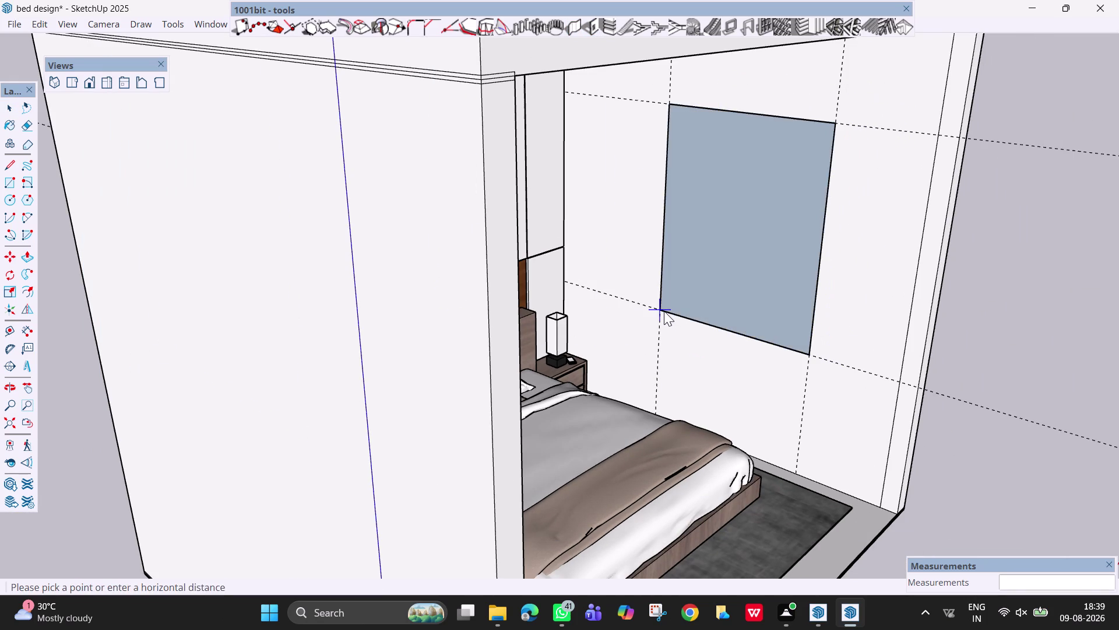
scroll(down, 3)
middle_drag(728, 288, 616, 286)
scroll(down, 3)
middle_drag(837, 315, 834, 321)
scroll(down, 3)
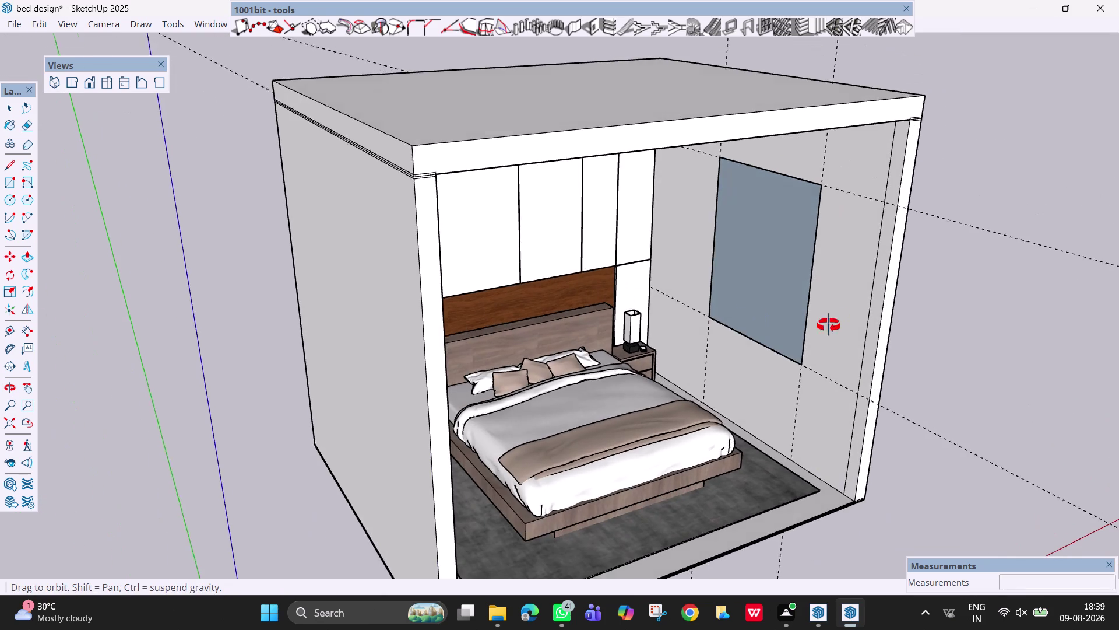
middle_drag(835, 321, 856, 320)
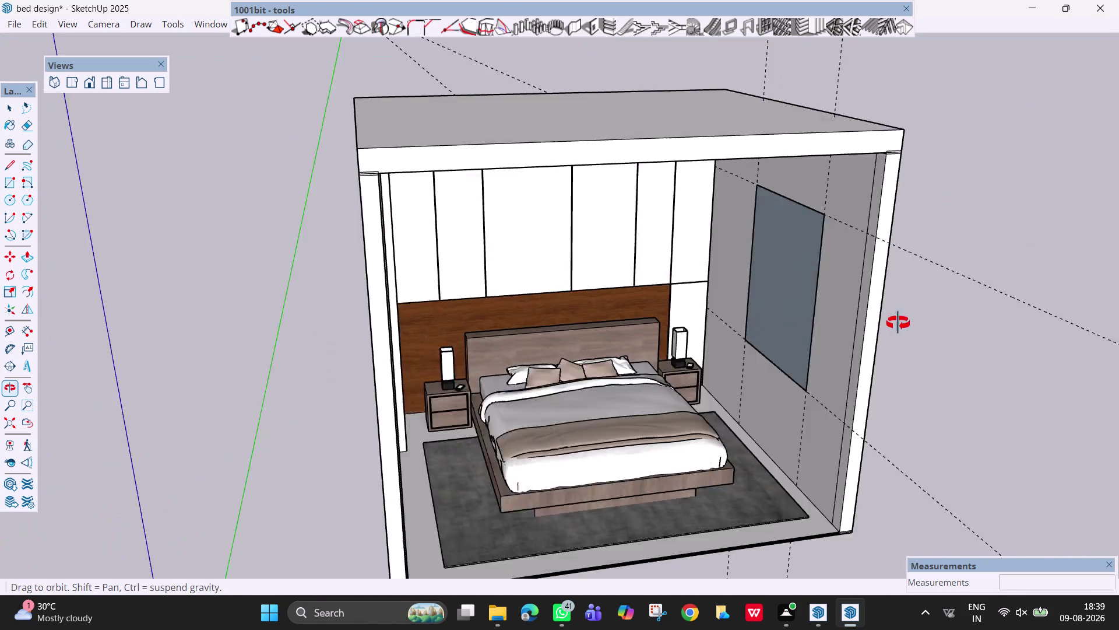
middle_drag(855, 320, 917, 323)
key(Escape)
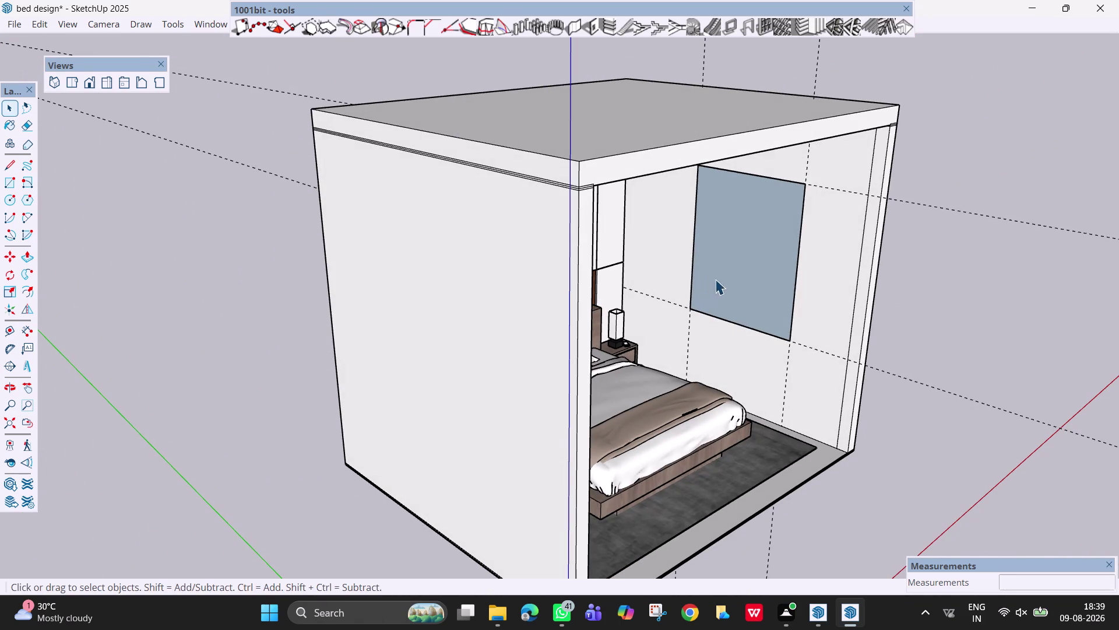
key(space)
scroll(up, 3)
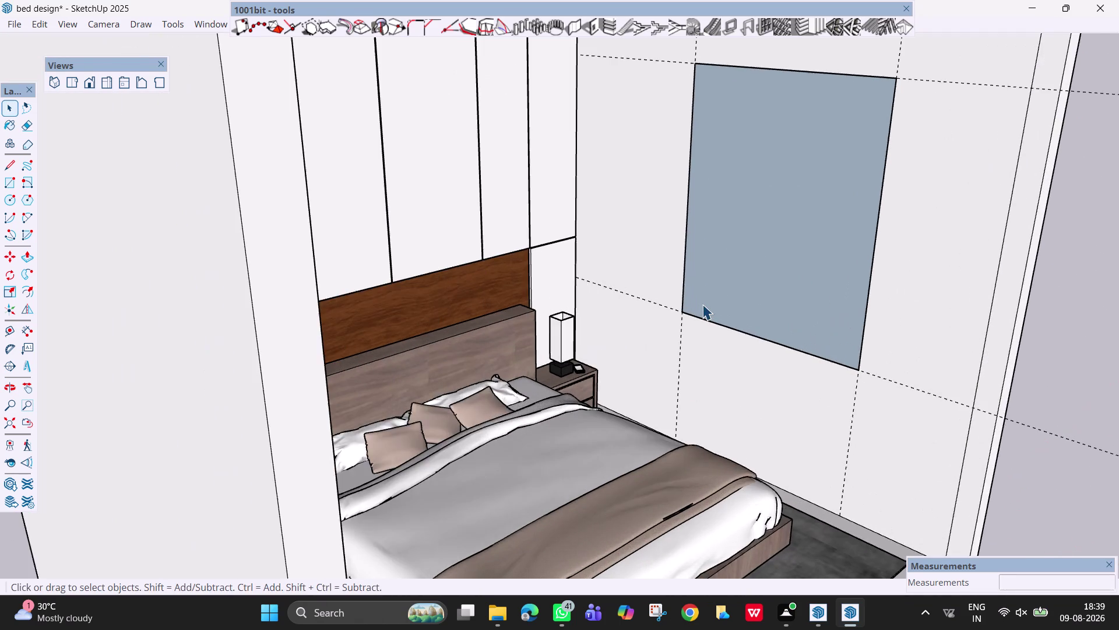
scroll(down, 3)
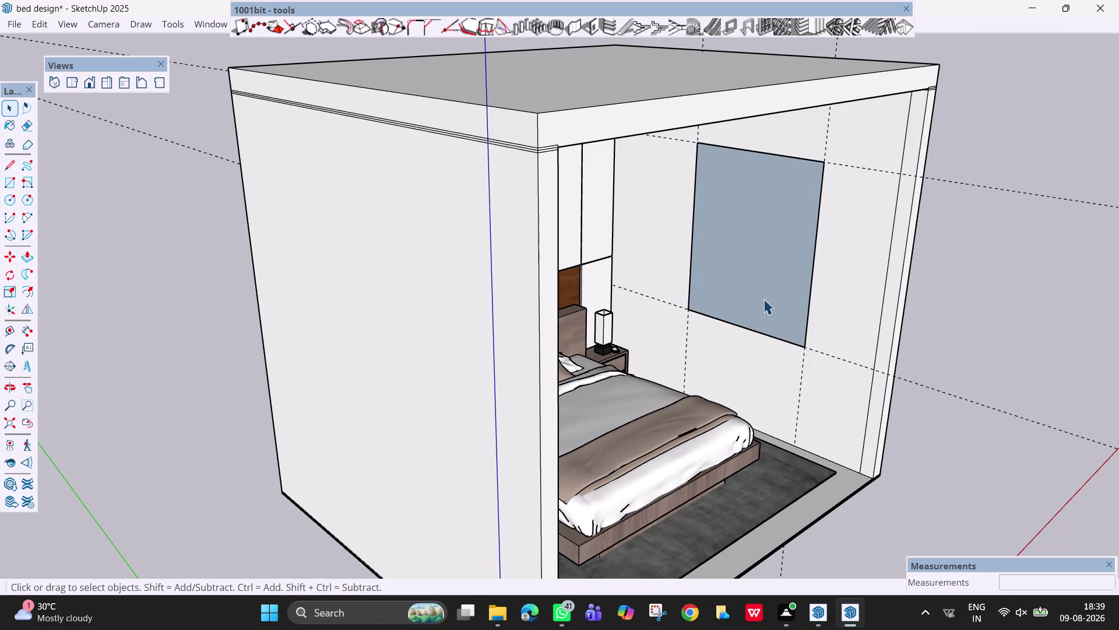
click(718, 278)
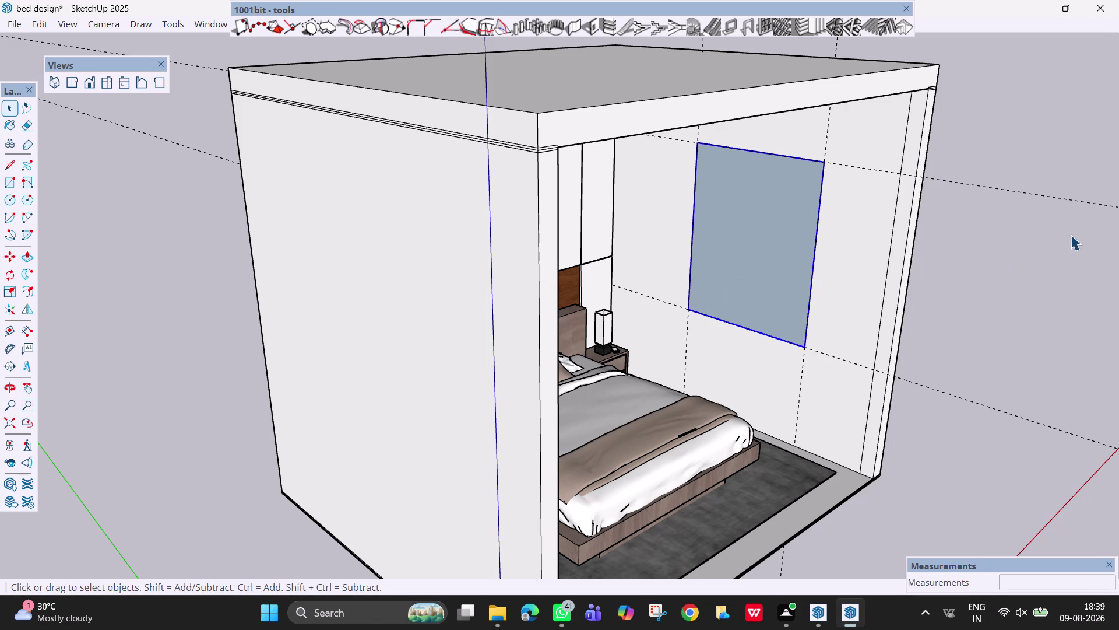
scroll(down, 3)
key(ctrl+z)
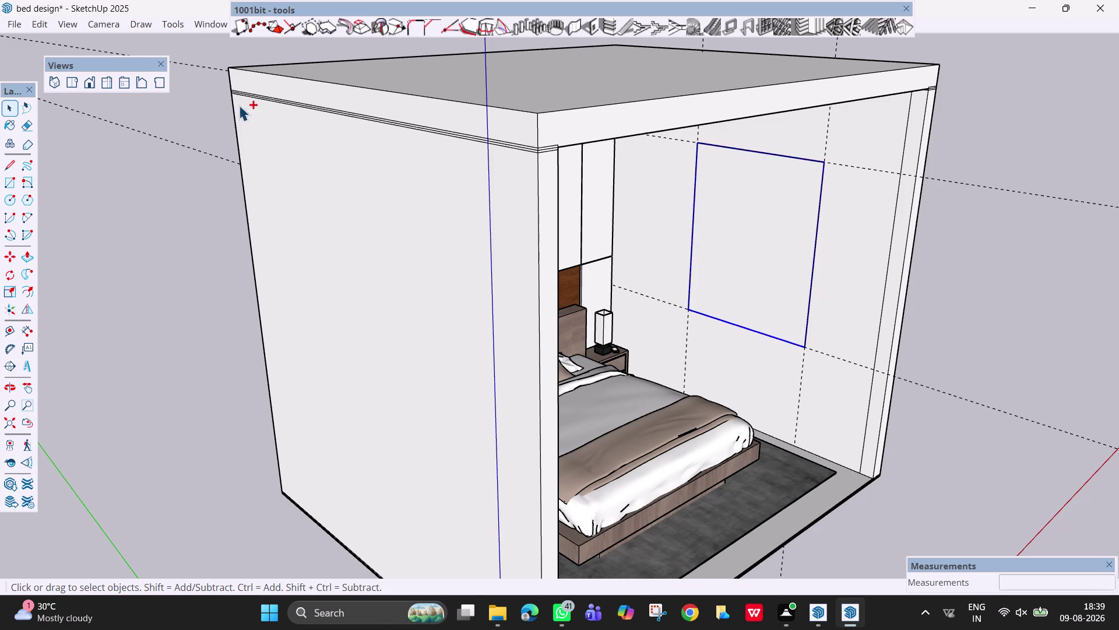
key(ctrl+z)
scroll(down, 3)
scroll(up, 3)
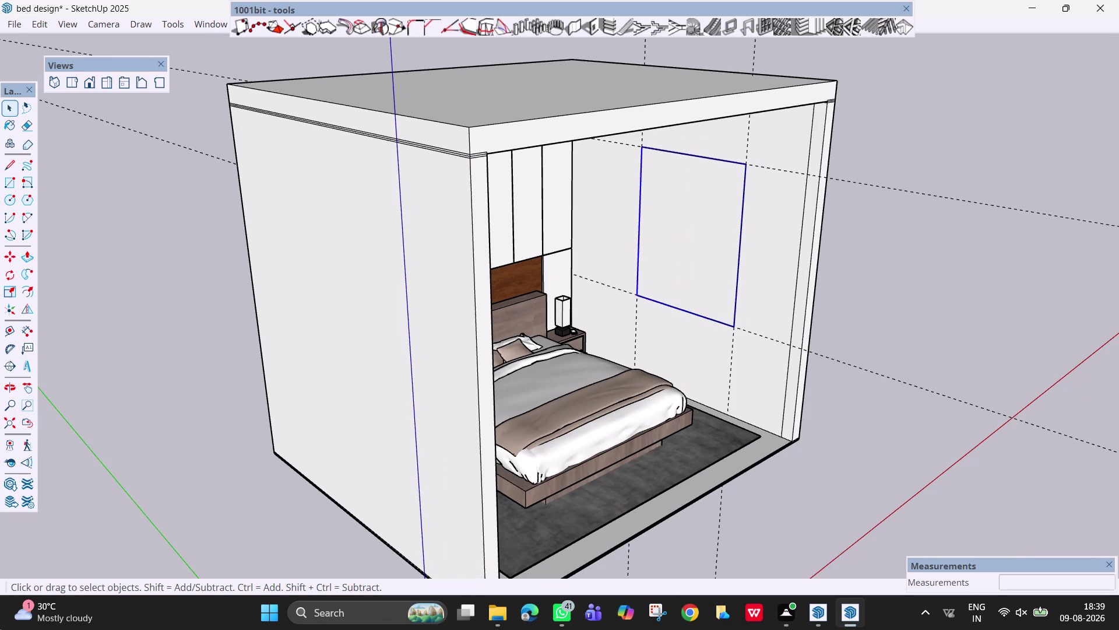
middle_drag(0, 628, 4, 366)
click(701, 232)
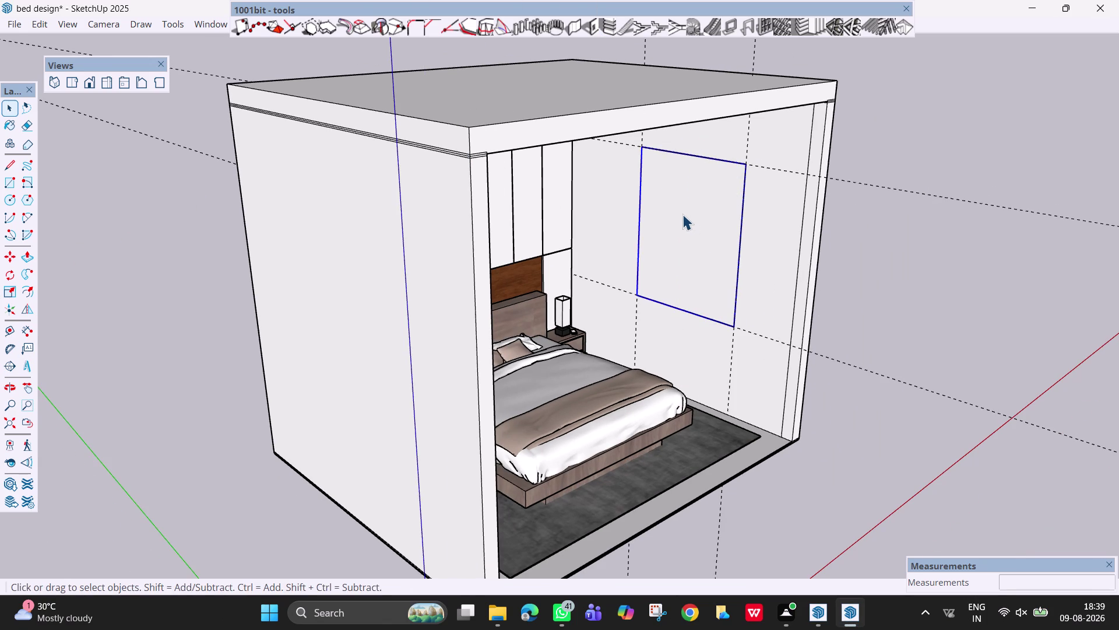
scroll(up, 3)
scroll(down, 3)
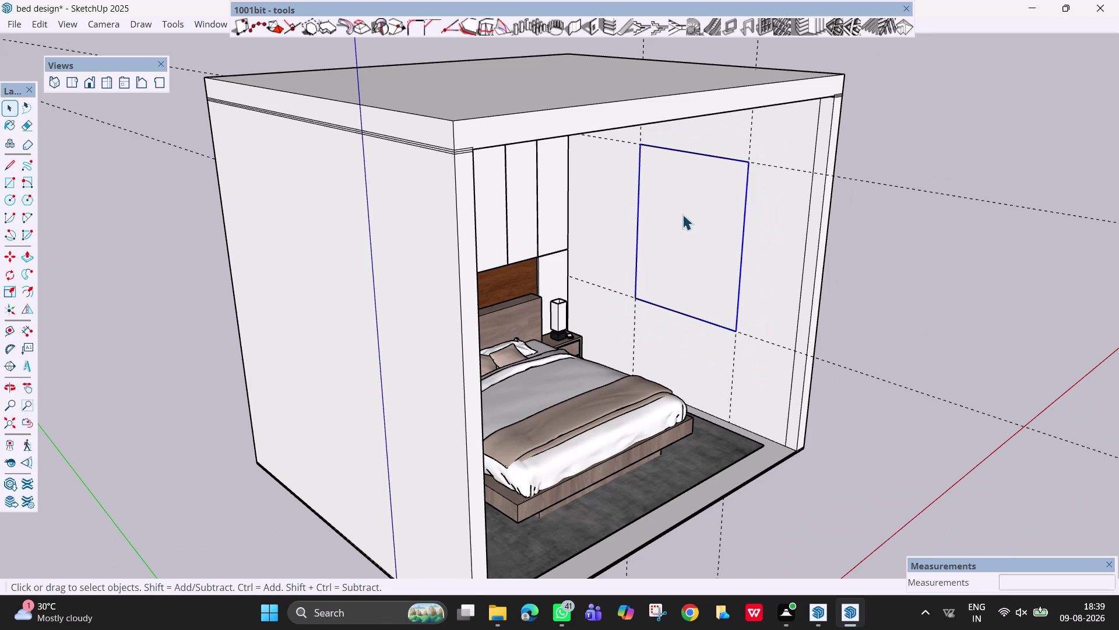
key(Escape)
key(Escape)
key(space)
Pull the window rectangle face outward from the right wall, entering a 4.5-inch depth.
key(Escape)
key(p)
drag(687, 235, 700, 186)
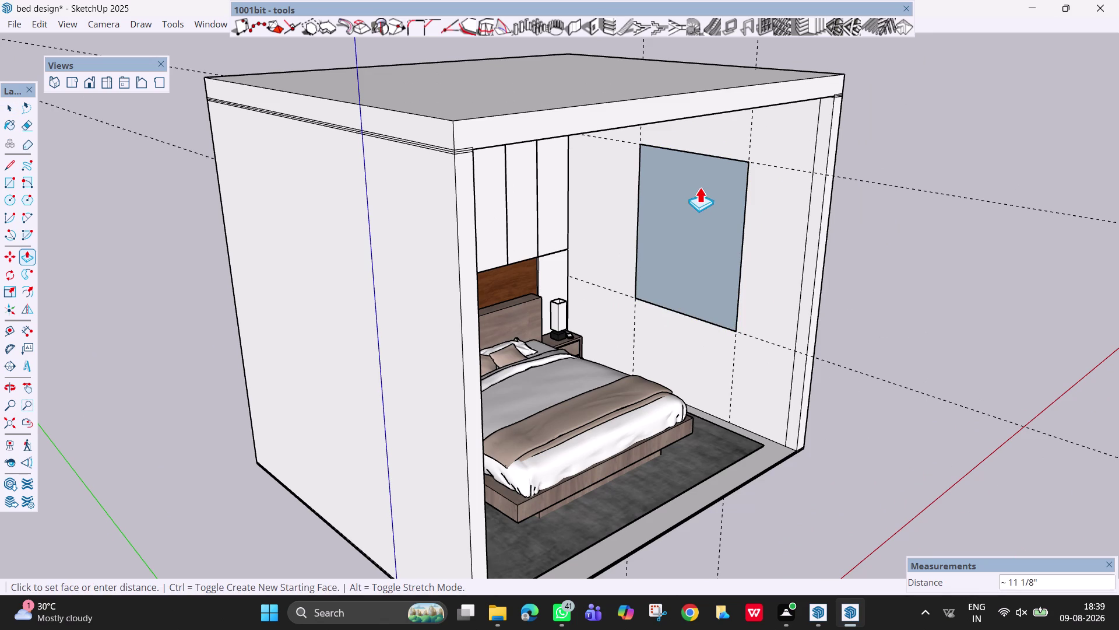
drag(700, 186, 786, 200)
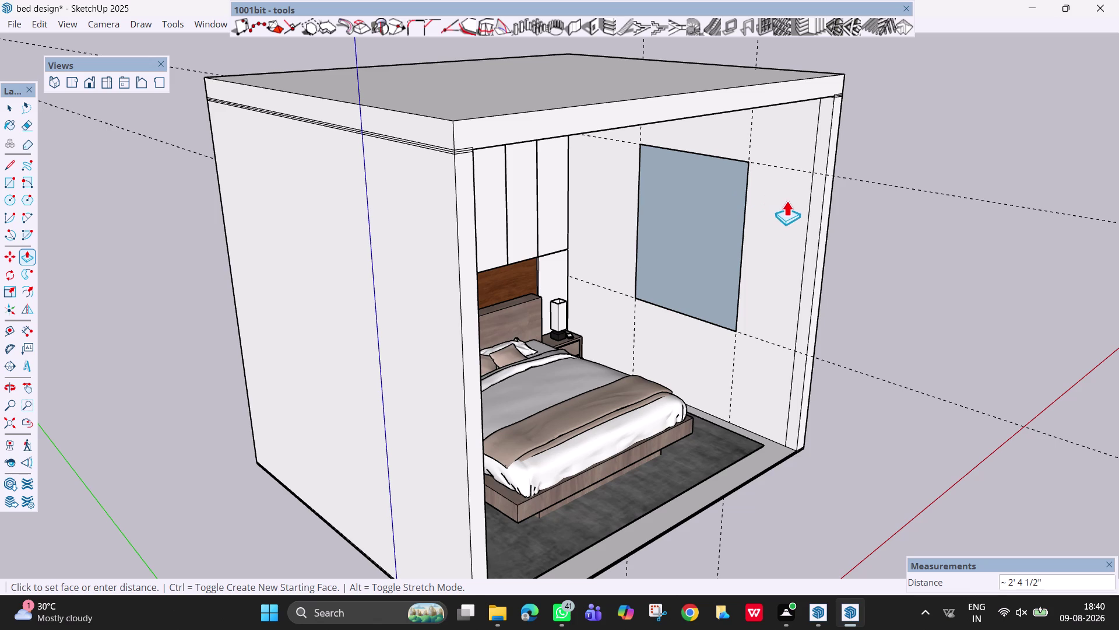
drag(786, 200, 796, 159)
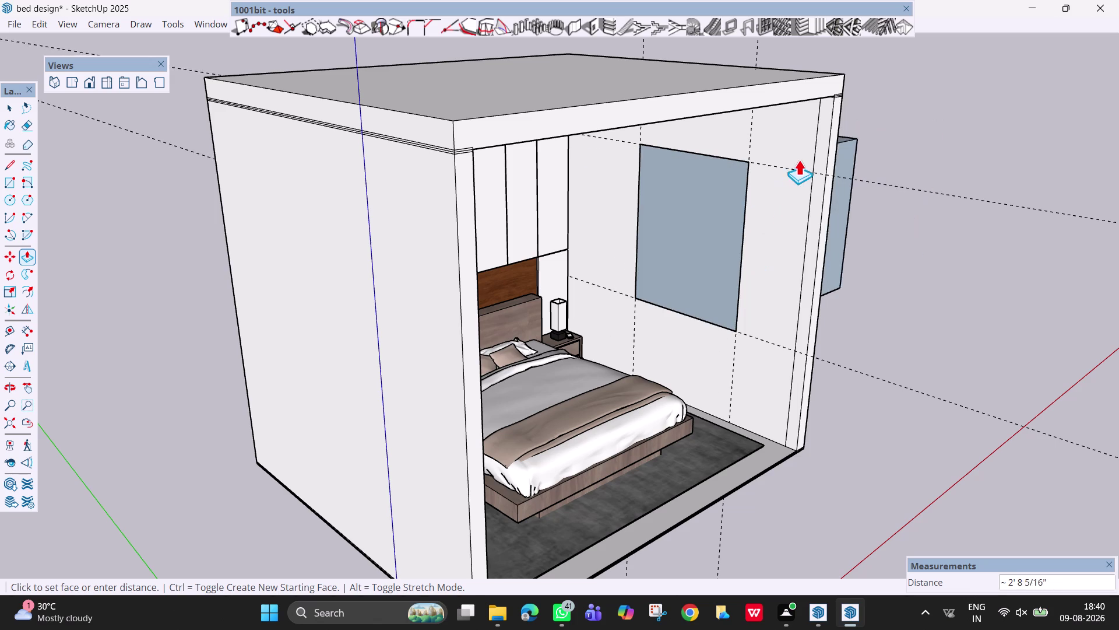
drag(797, 159, 724, 193)
click(724, 193)
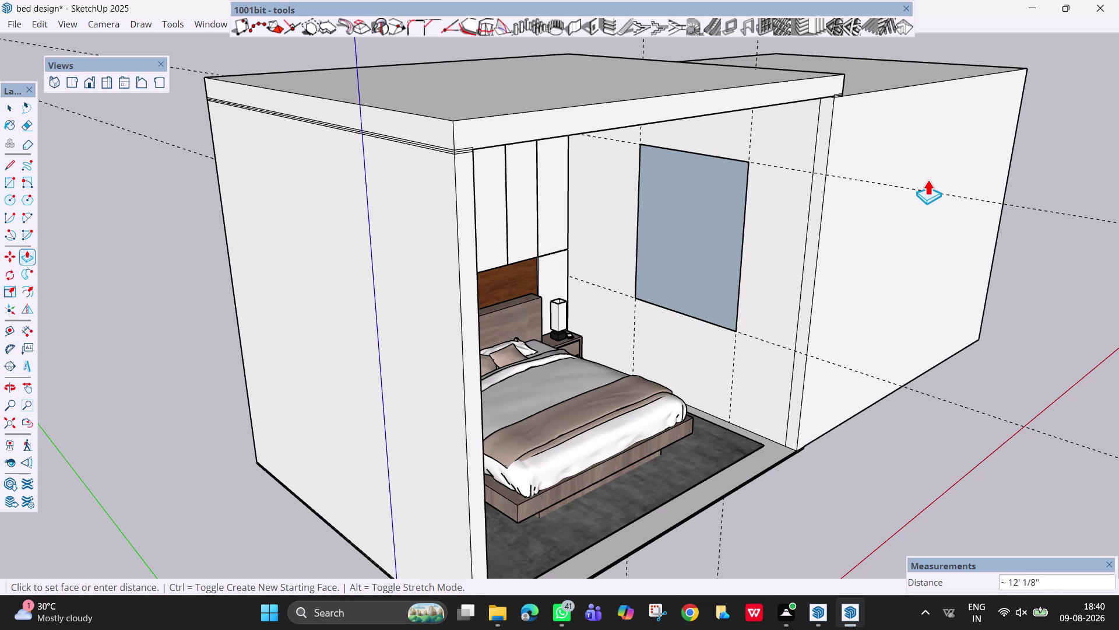
text(4.5)
key(Return)
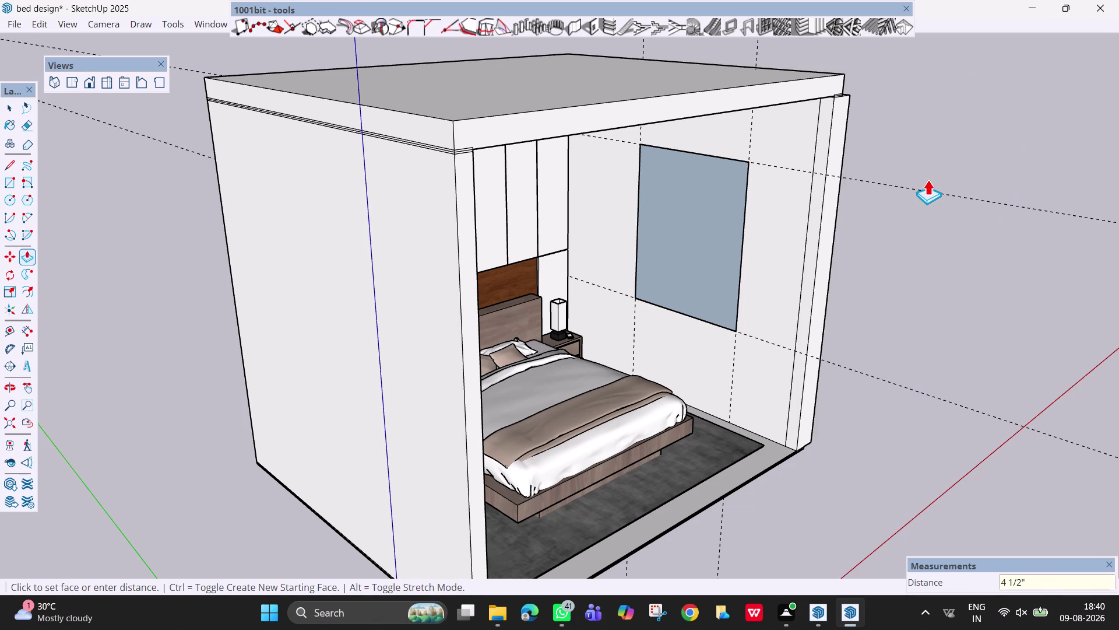
click(928, 179)
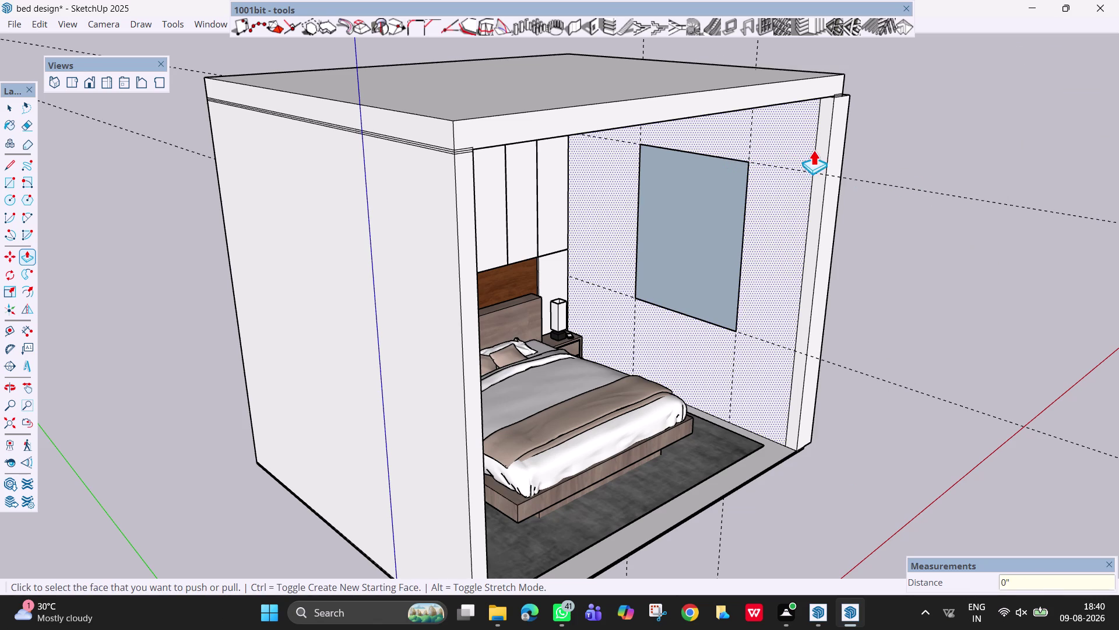
Orbit above and outside the room to inspect the window block, then undo once.
middle_drag(904, 126, 208, 410)
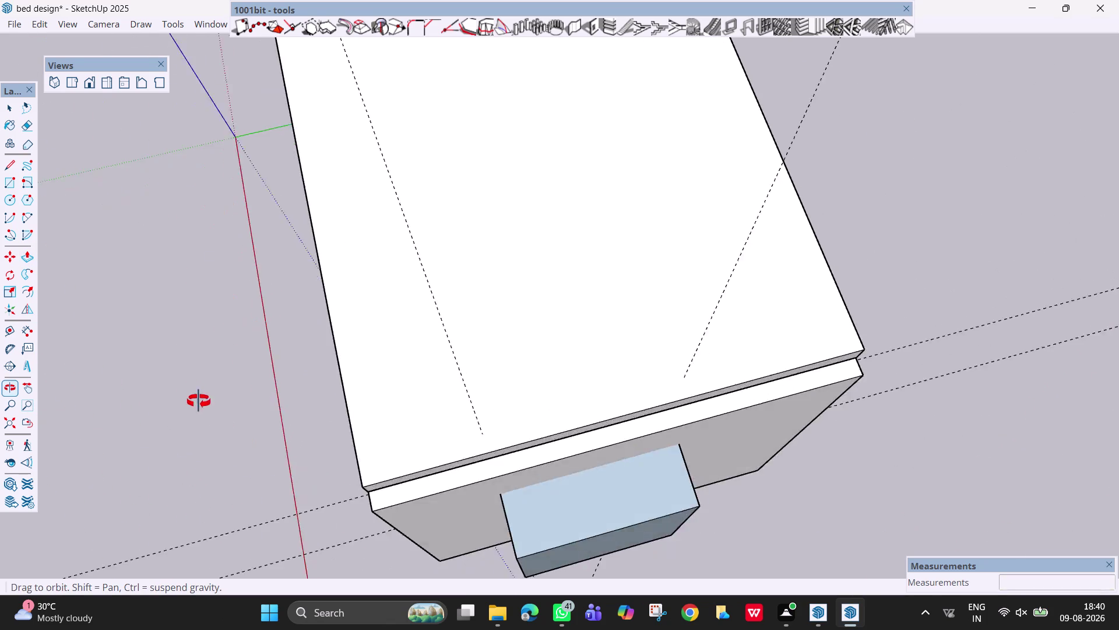
middle_drag(208, 410, 900, 35)
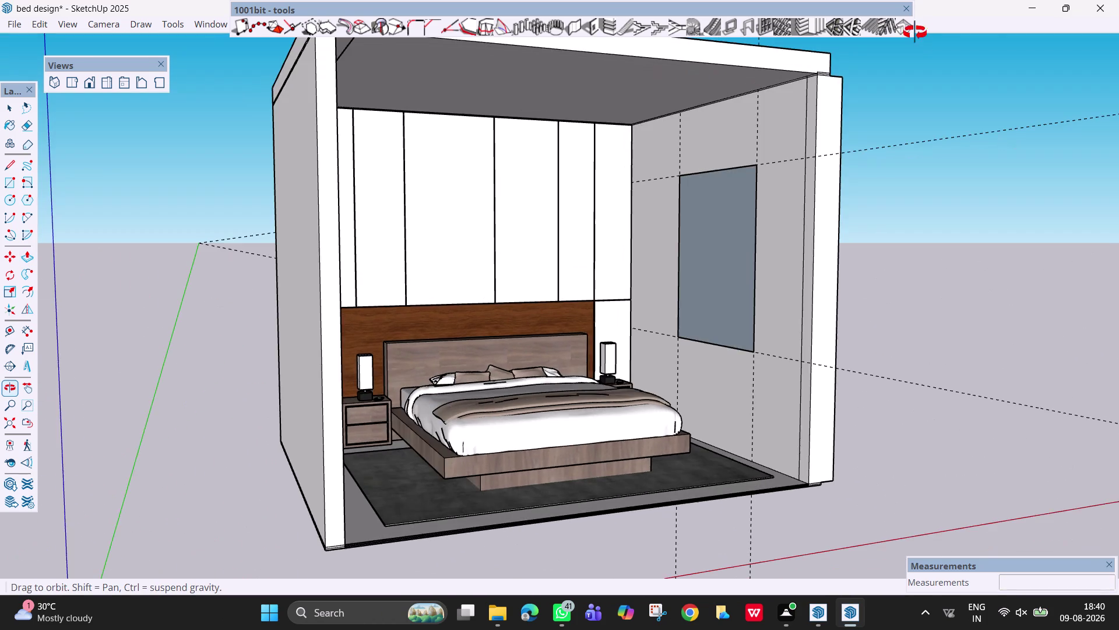
middle_drag(900, 35, 1078, 97)
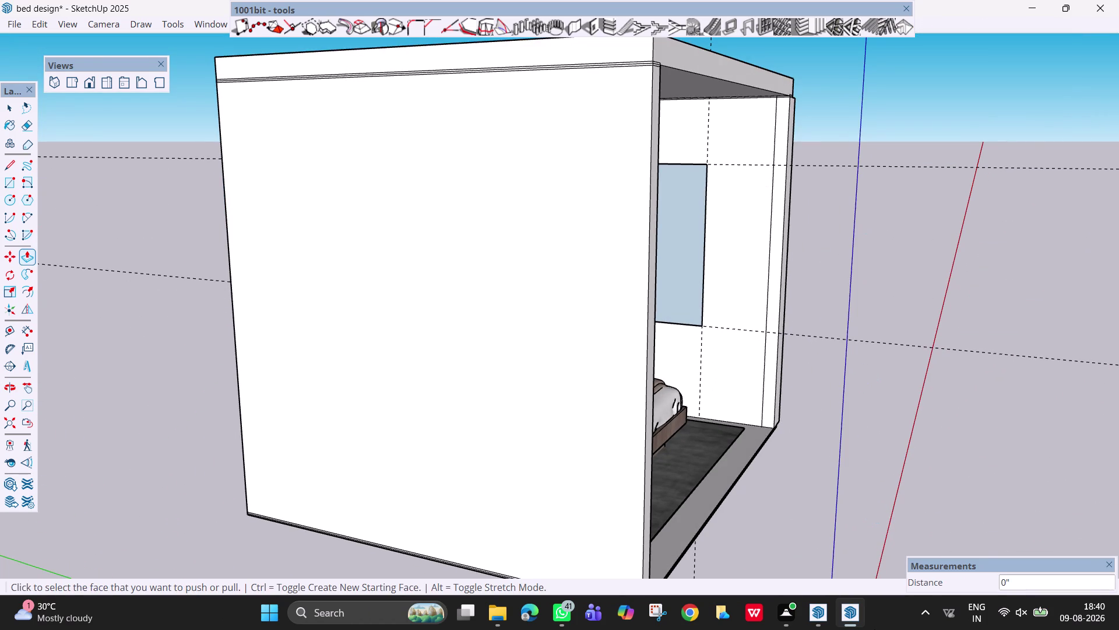
key(ctrl+z)
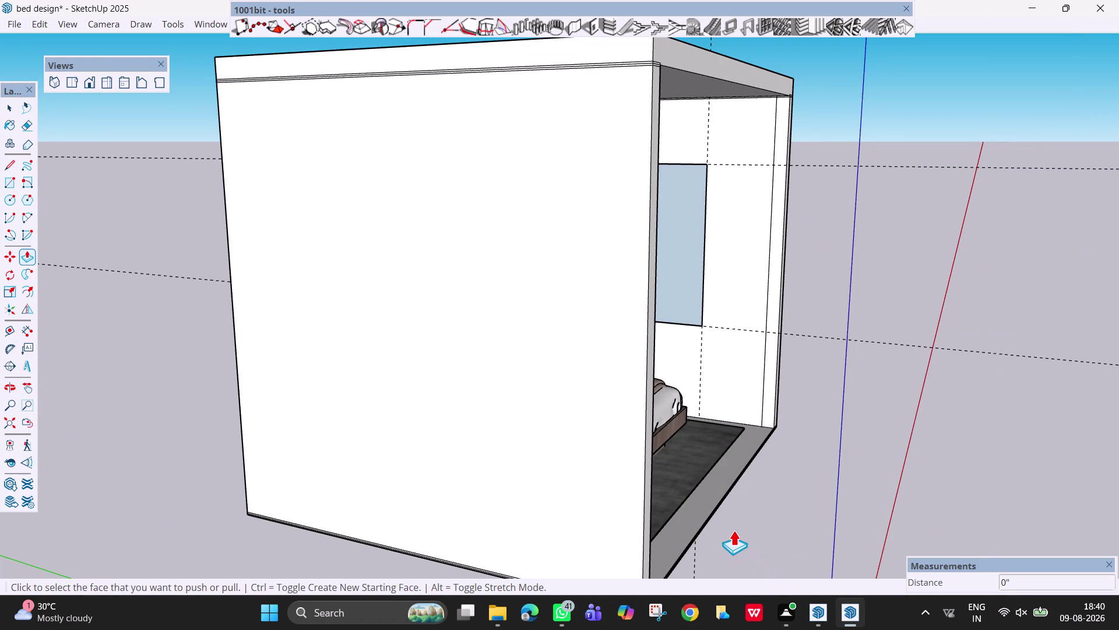
Inspect the protruding block up close, undo the extrusion, and begin pushing the rectangle inward.
scroll(up, 3)
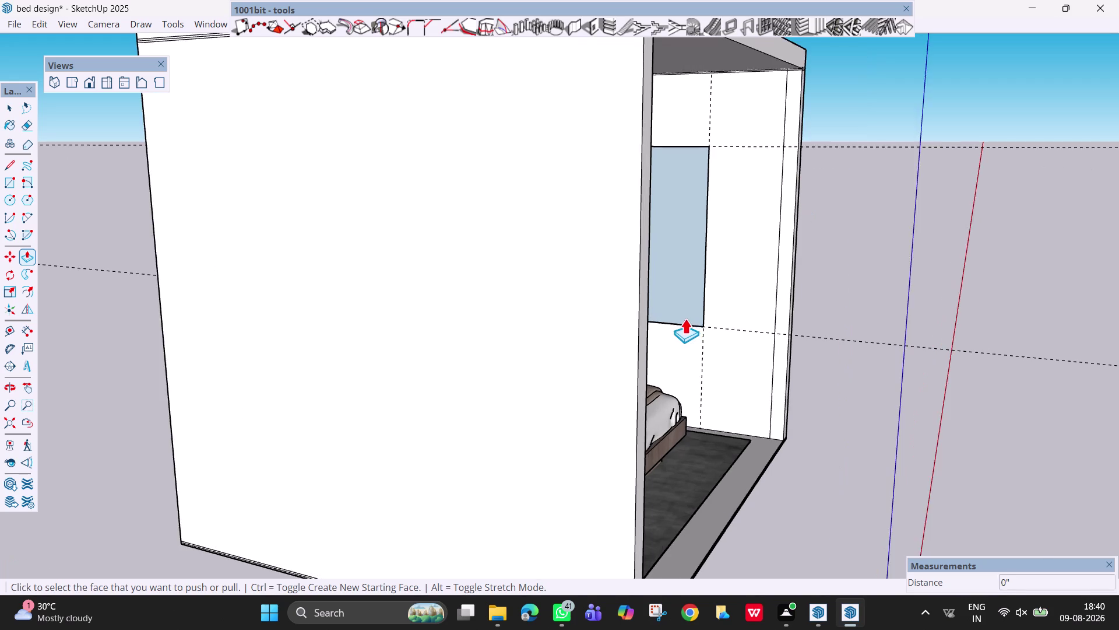
scroll(up, 3)
middle_drag(729, 305, 558, 266)
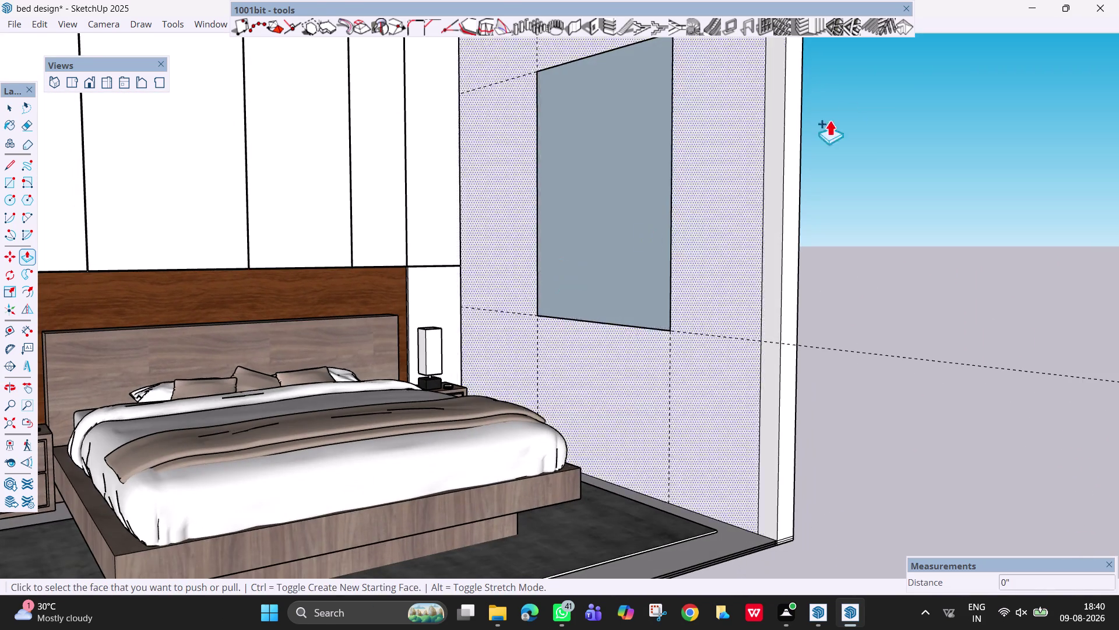
middle_drag(948, 77, 551, 307)
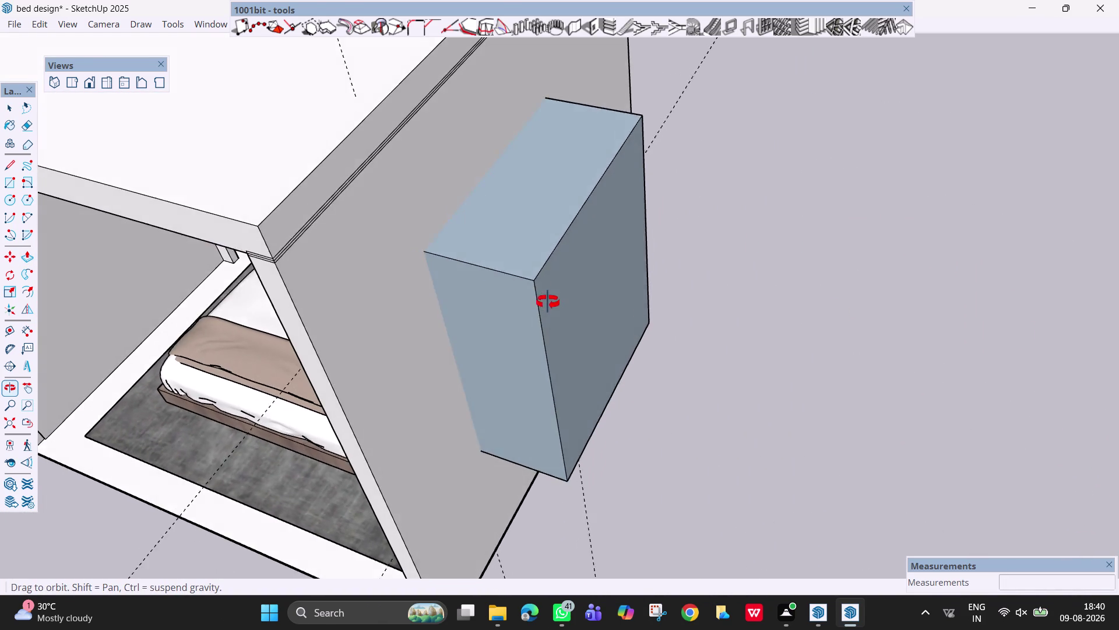
middle_drag(551, 307, 992, 192)
key(ctrl+z)
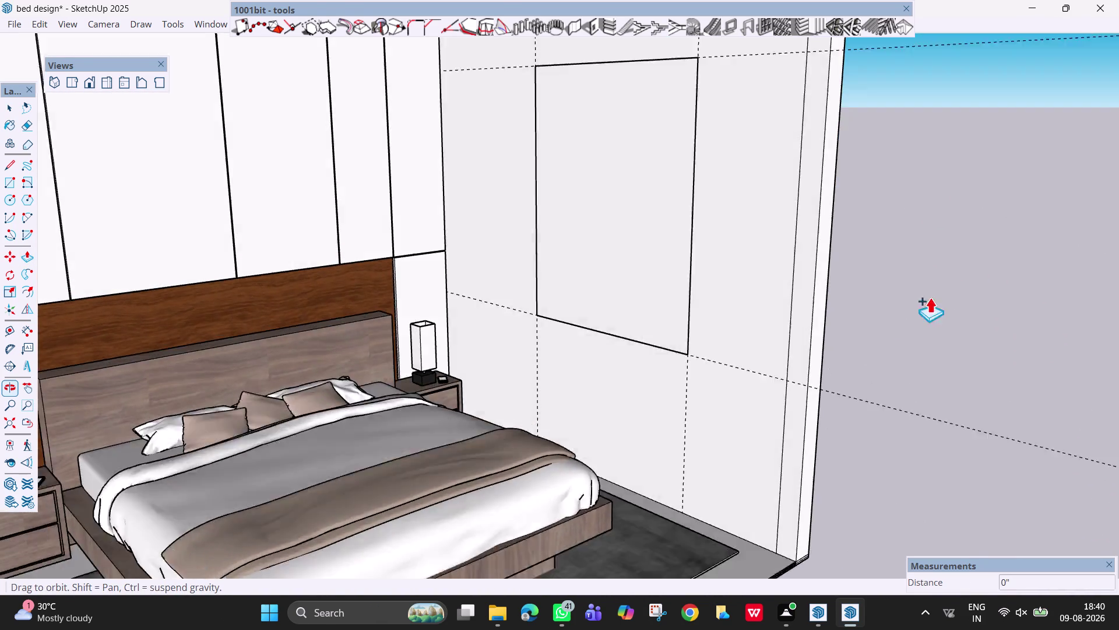
drag(656, 212, 723, 119)
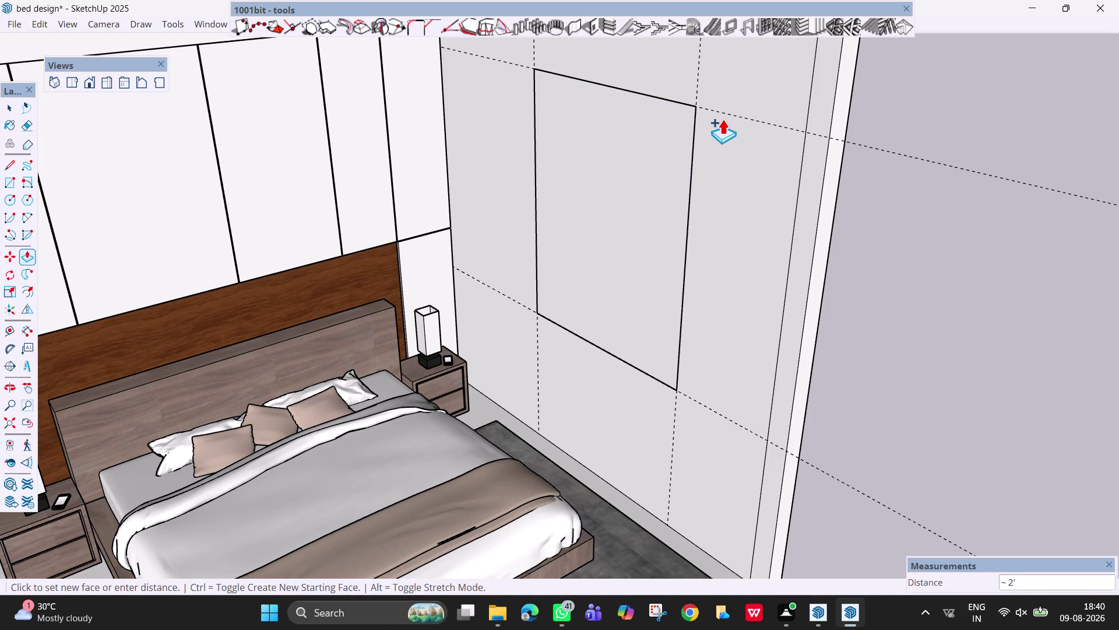
drag(723, 119, 813, 100)
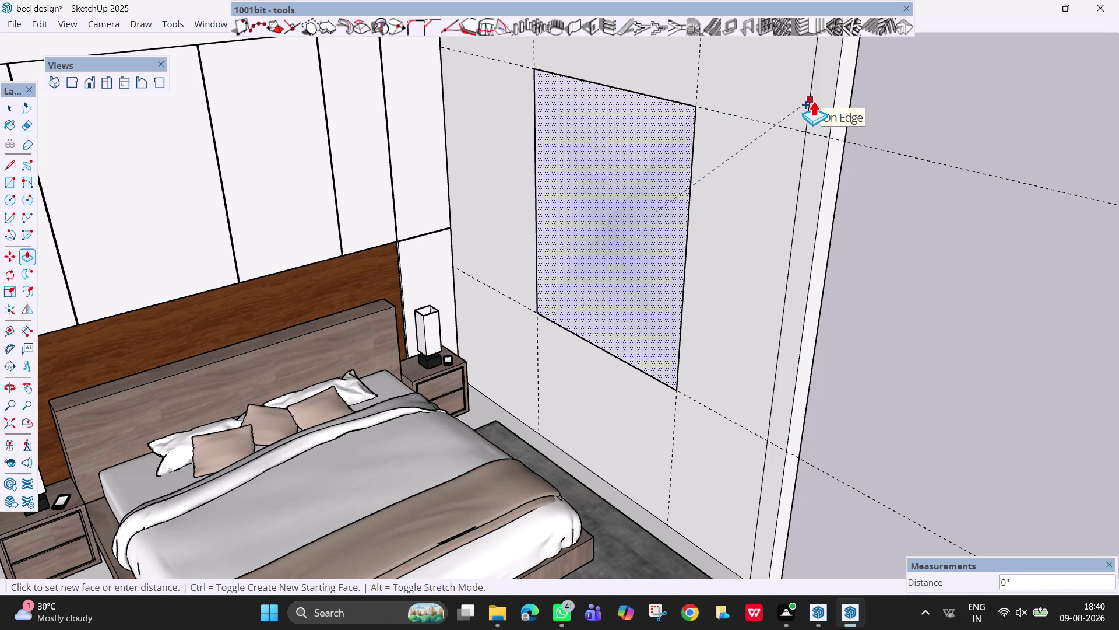
drag(813, 100, 682, 124)
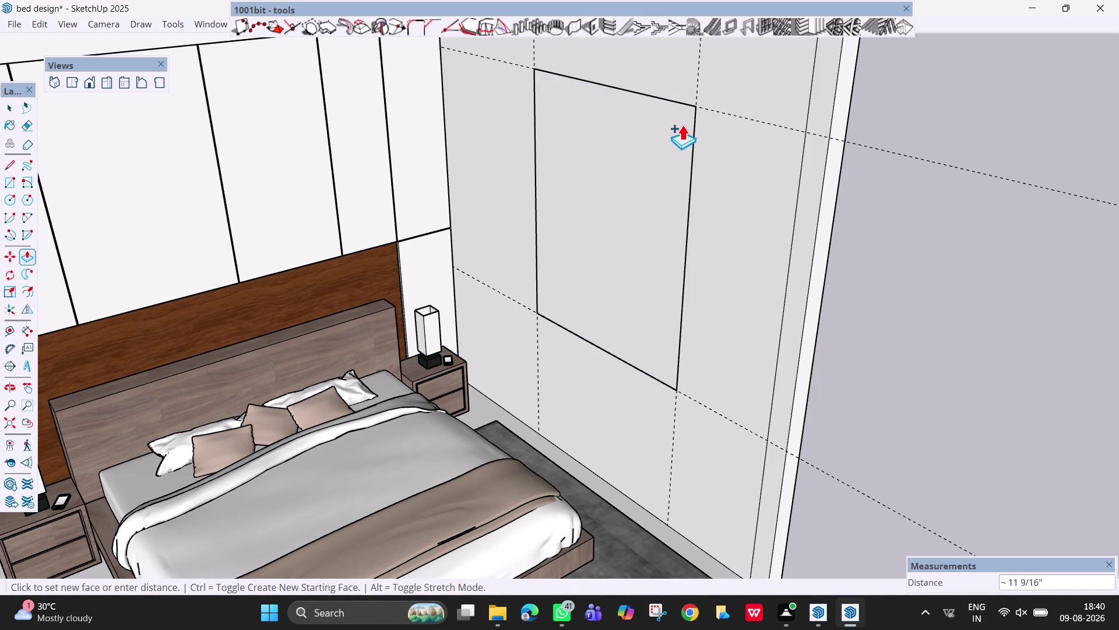
drag(682, 124, 823, 86)
text(4.5)
key(Return)
middle_drag(952, 256, 584, 399)
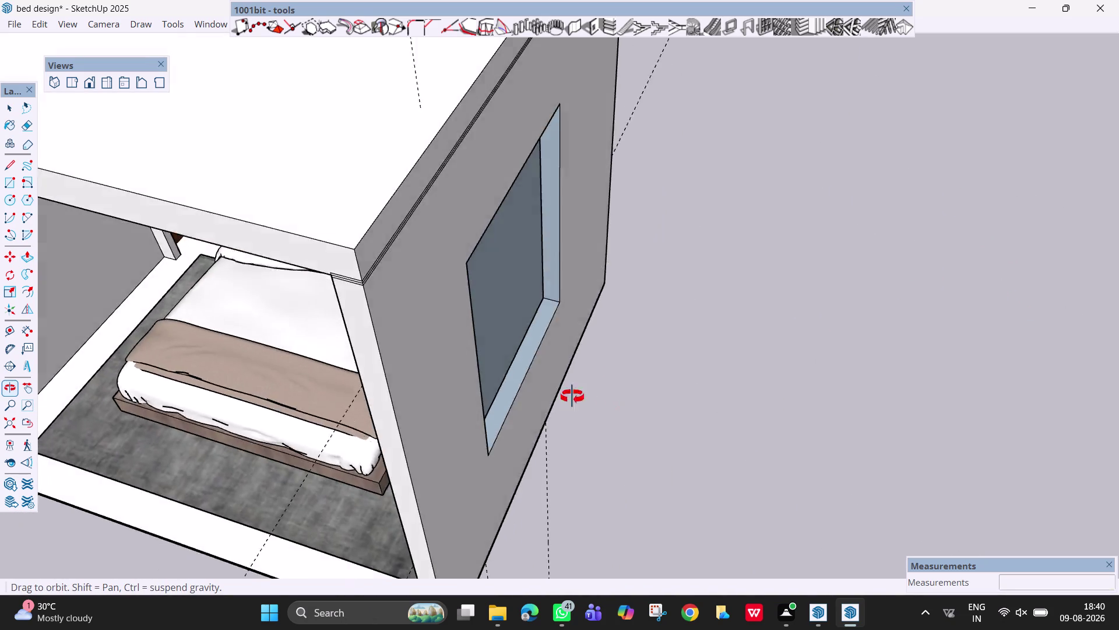
middle_drag(584, 399, 513, 309)
scroll(up, 3)
middle_drag(629, 390, 601, 450)
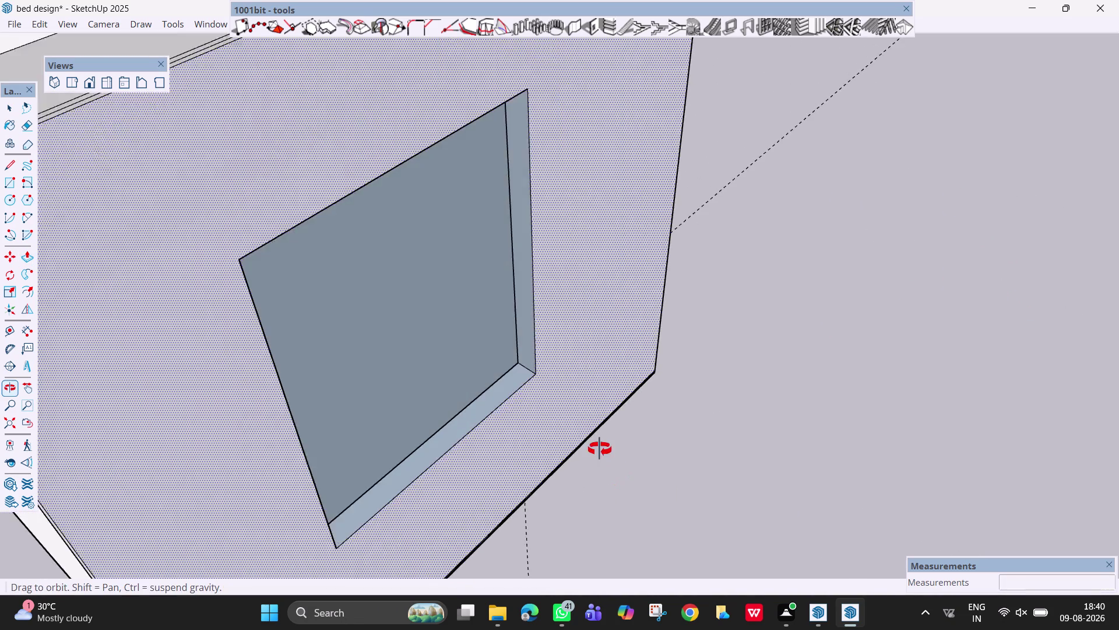
middle_drag(600, 451, 634, 419)
click(464, 305)
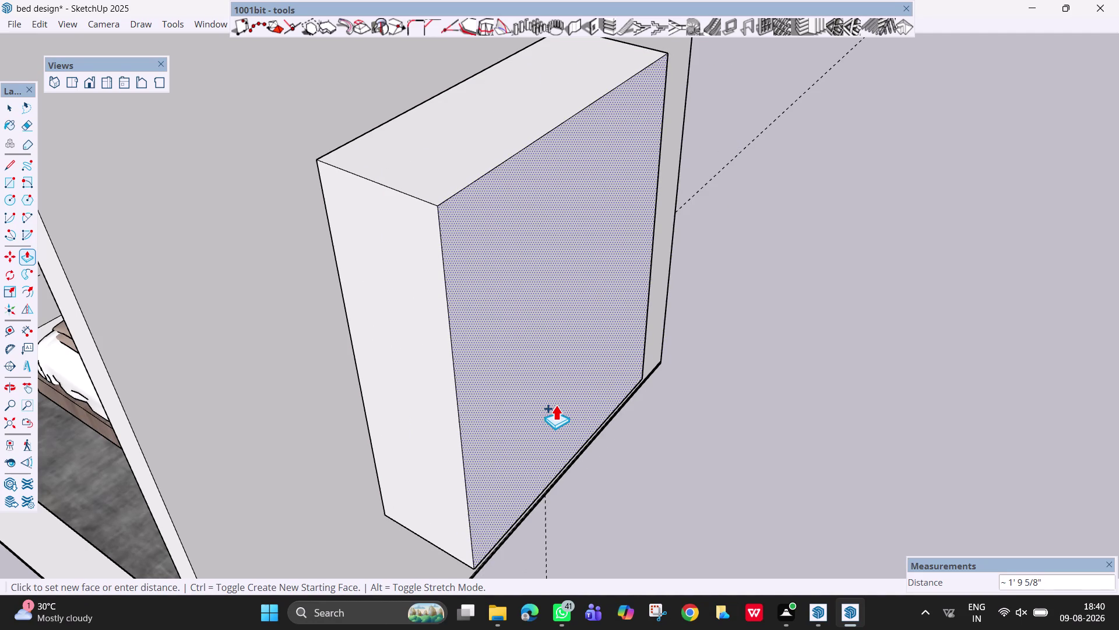
key(ctrl+z)
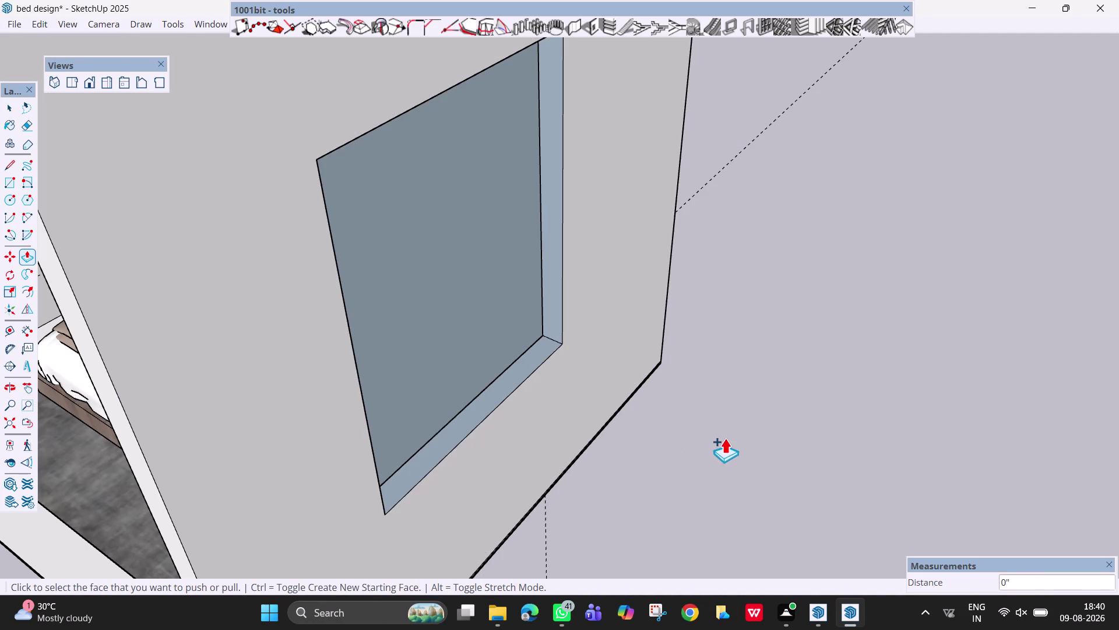
key(space)
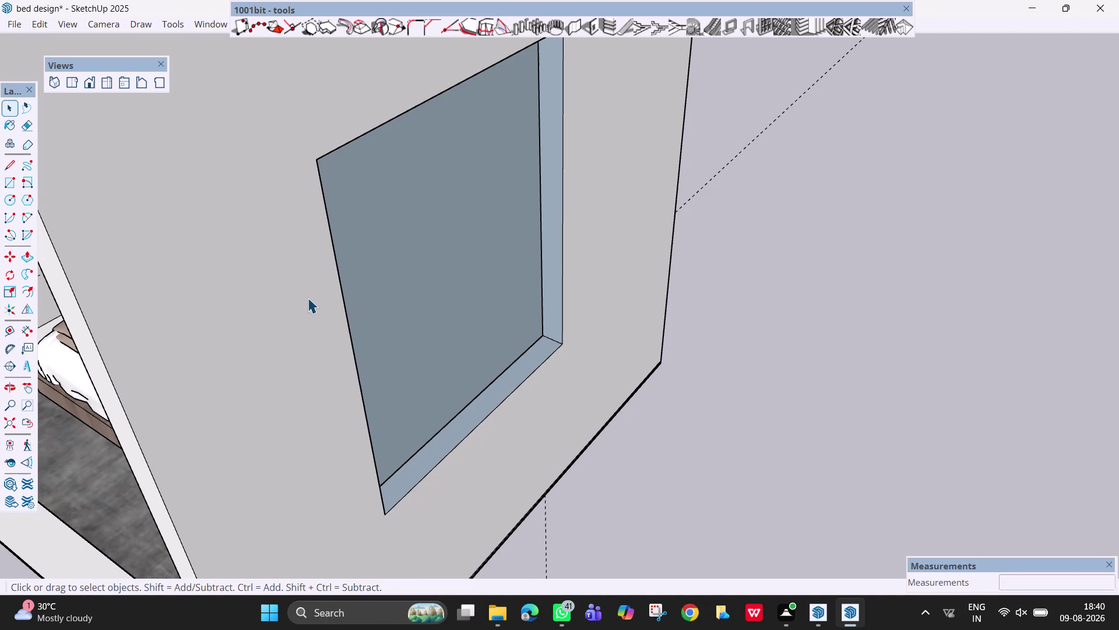
click(399, 248)
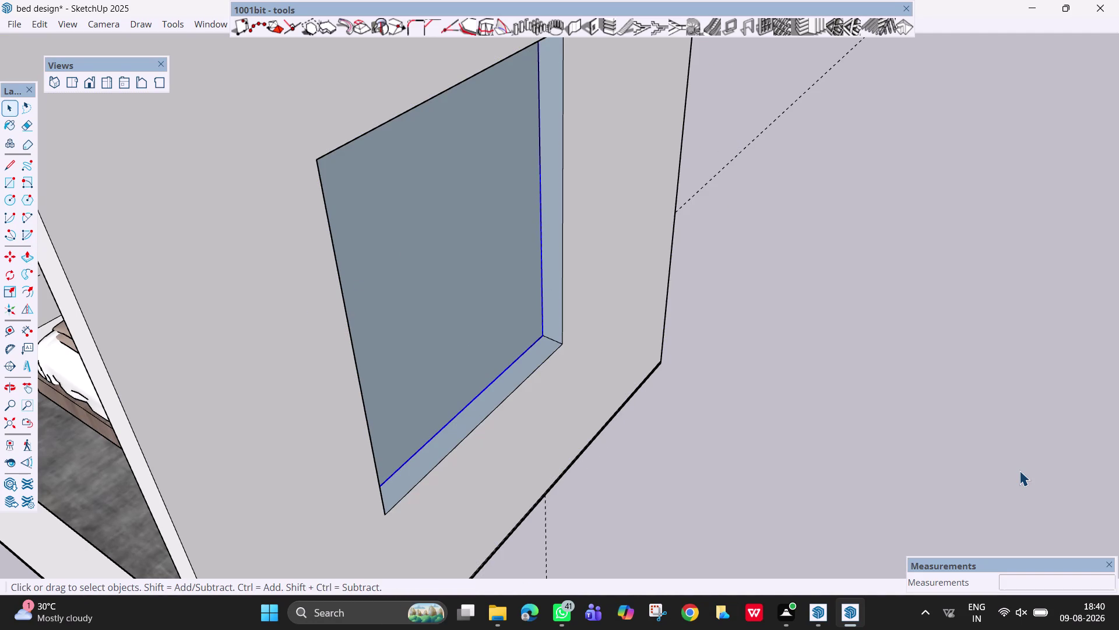
key(Delete)
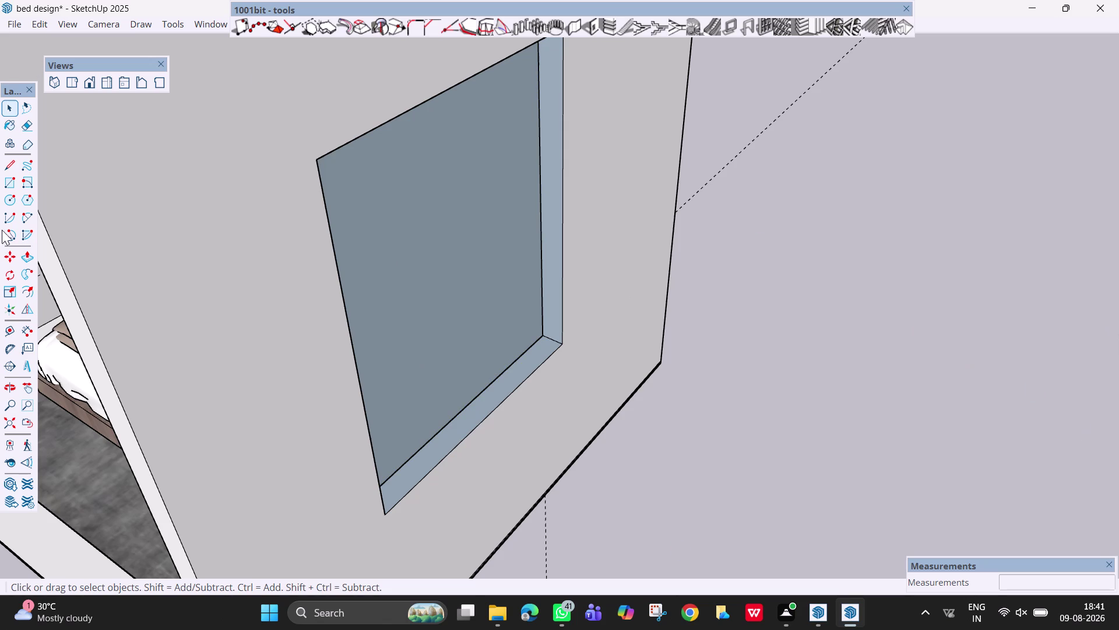
click(505, 268)
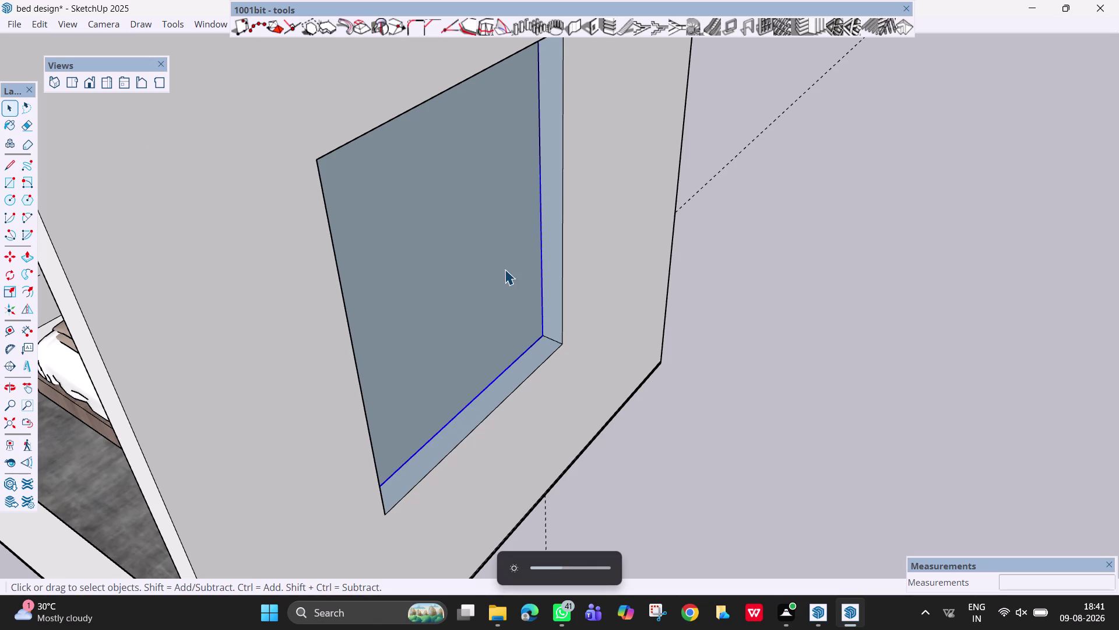
key(Delete)
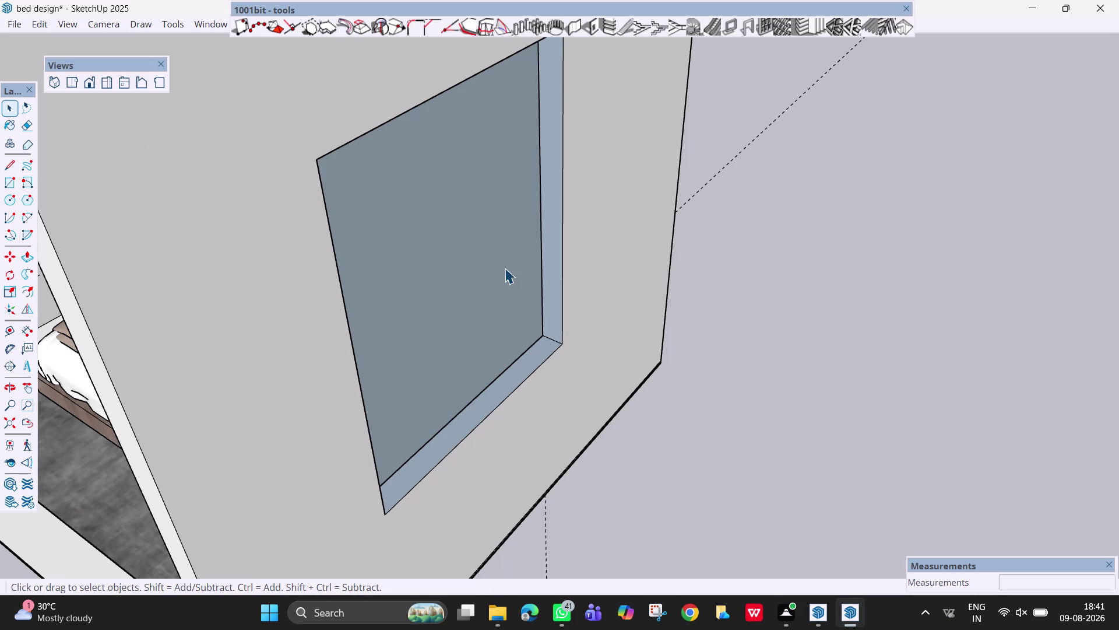
scroll(down, 3)
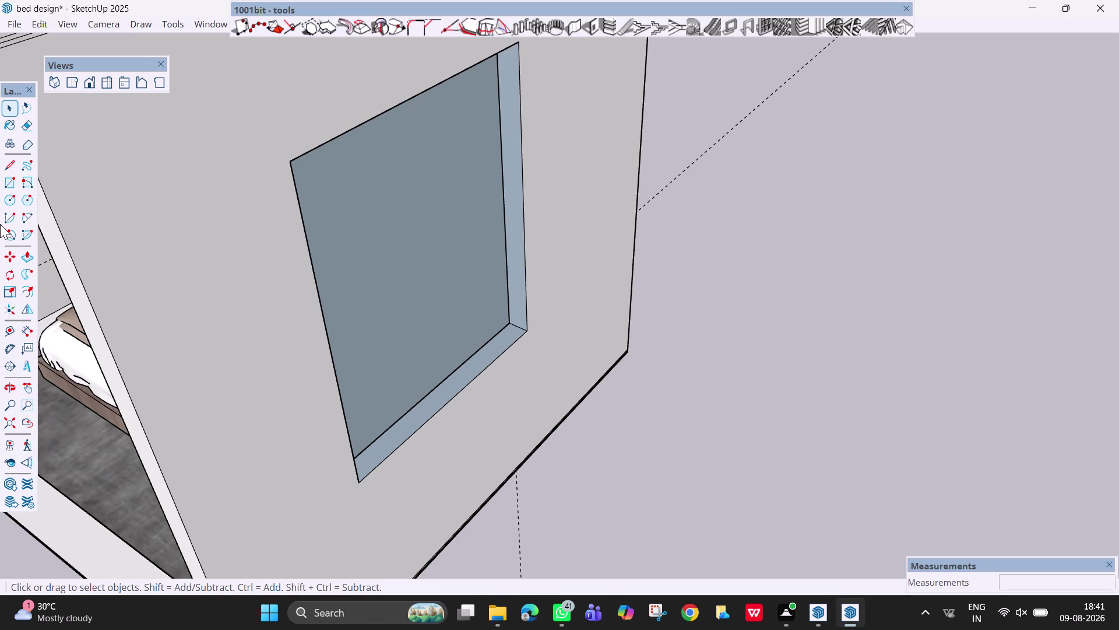
scroll(up, 3)
scroll(down, 3)
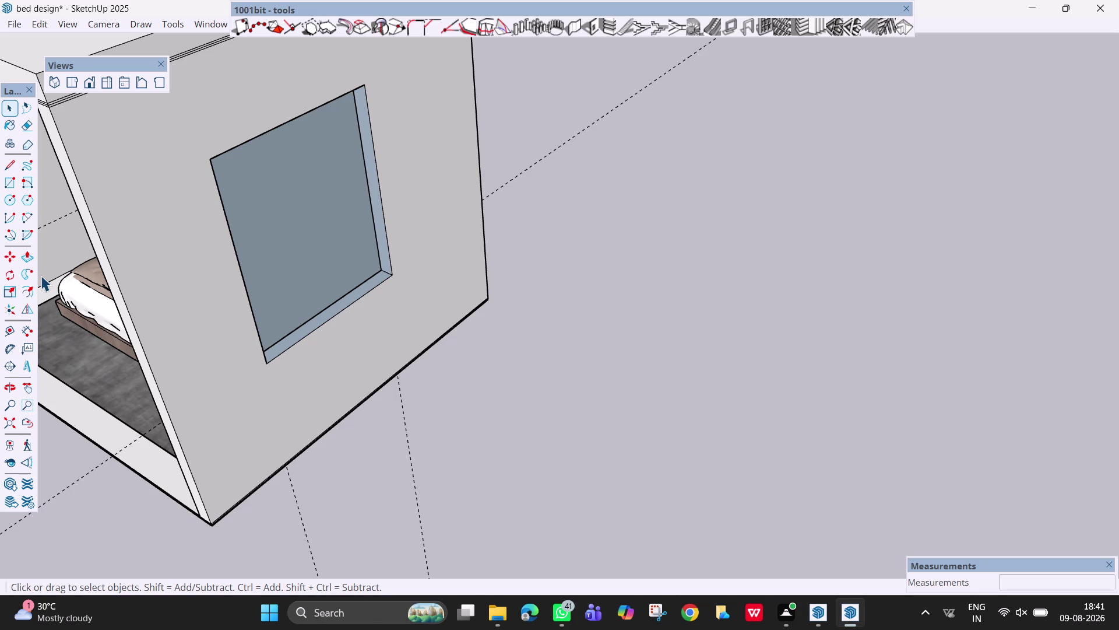
scroll(down, 3)
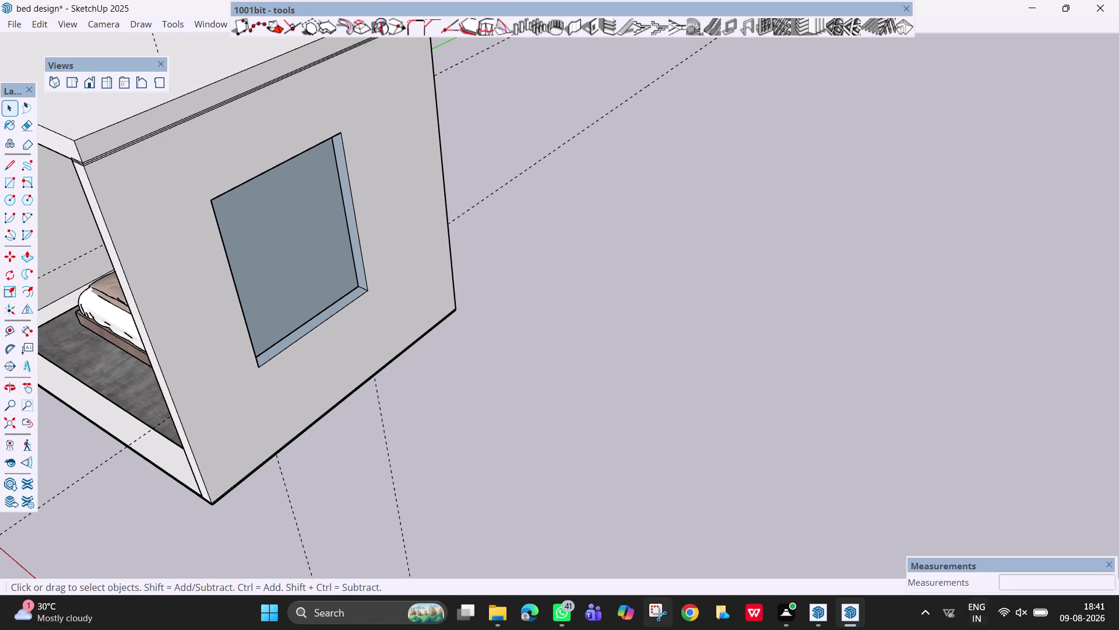
Look inside the room and delete the window rectangle face with its edges from the right wall.
scroll(down, 3)
scroll(down, 3)
scroll(down, 3)
middle_drag(209, 278, 423, 293)
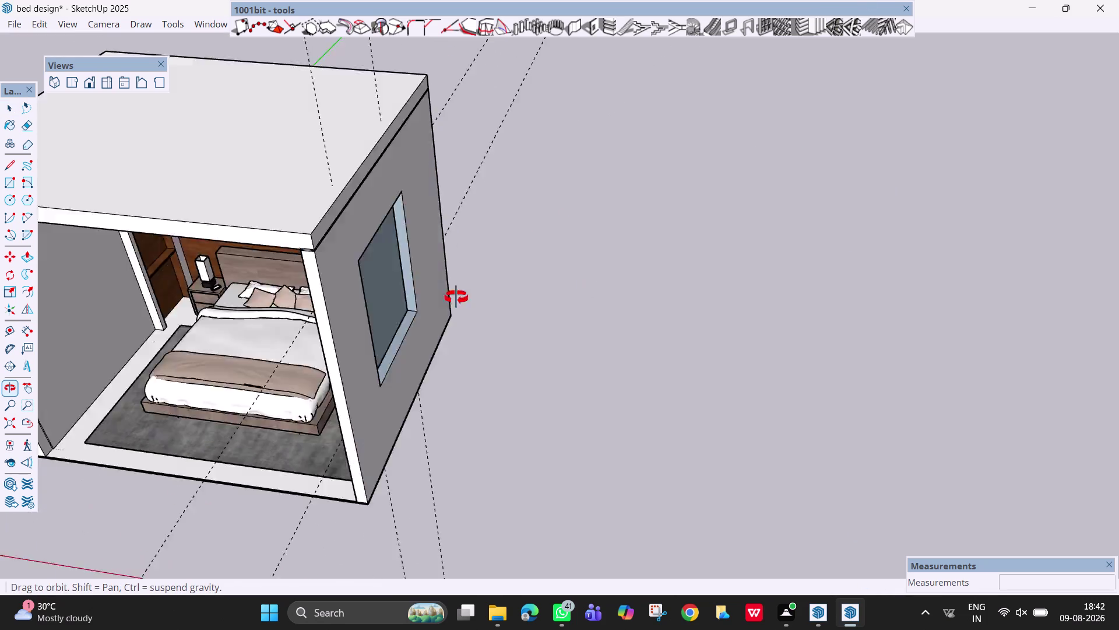
middle_drag(423, 293, 708, 153)
scroll(up, 3)
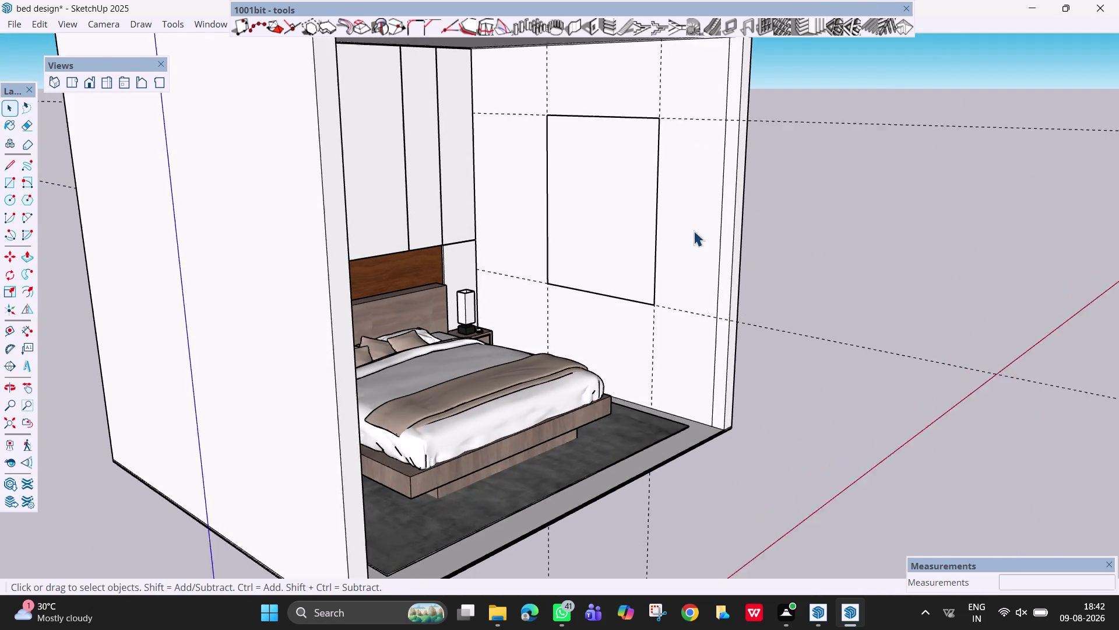
scroll(up, 3)
click(567, 204)
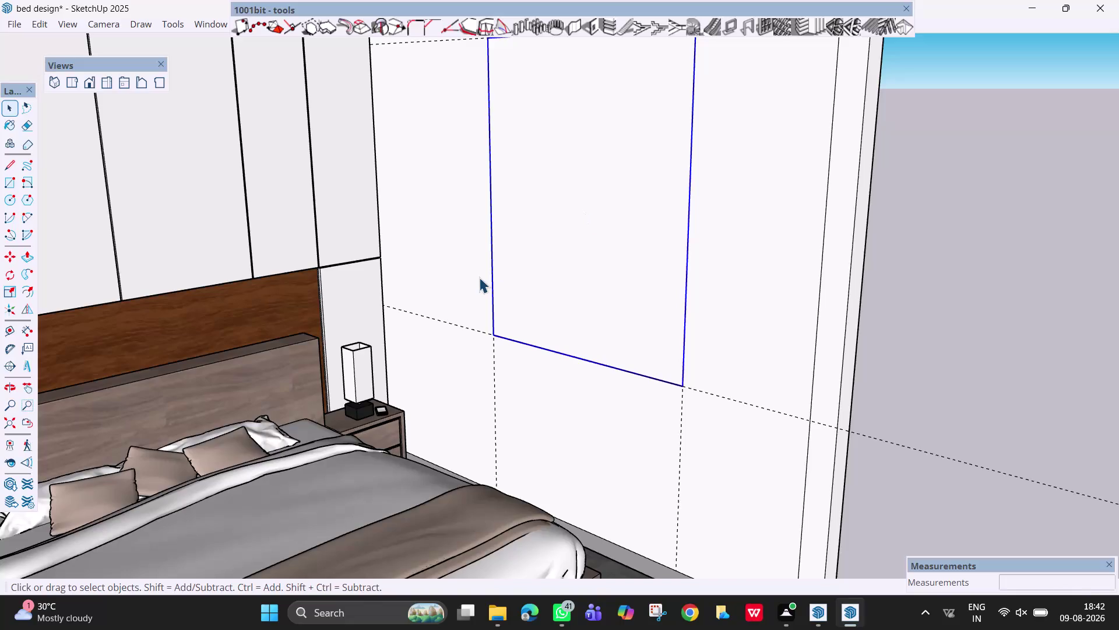
key(Delete)
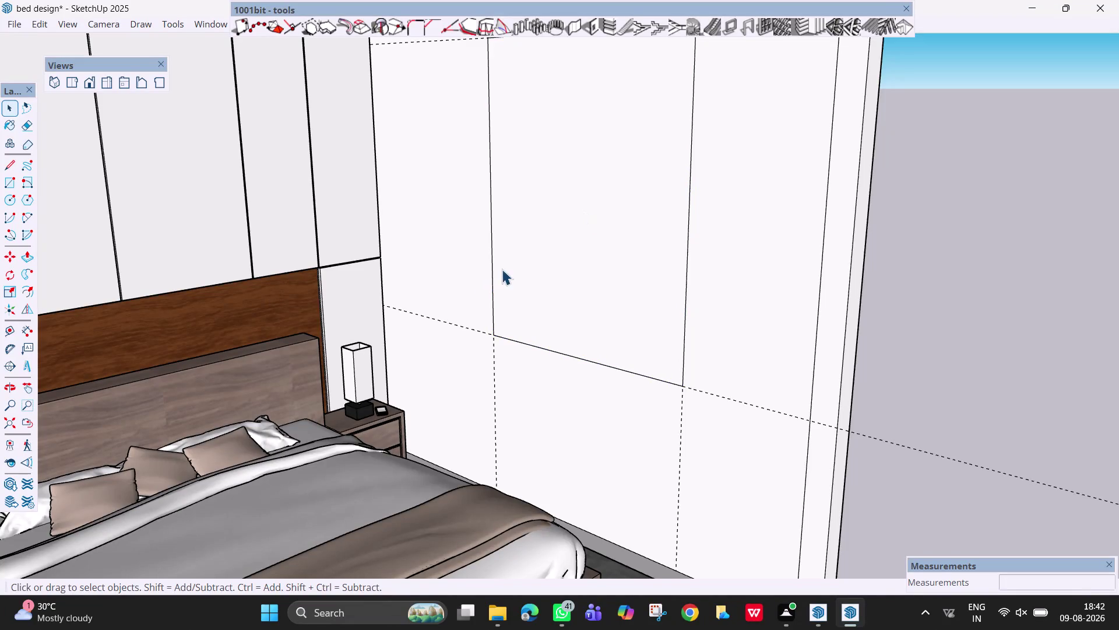
double_click(620, 198)
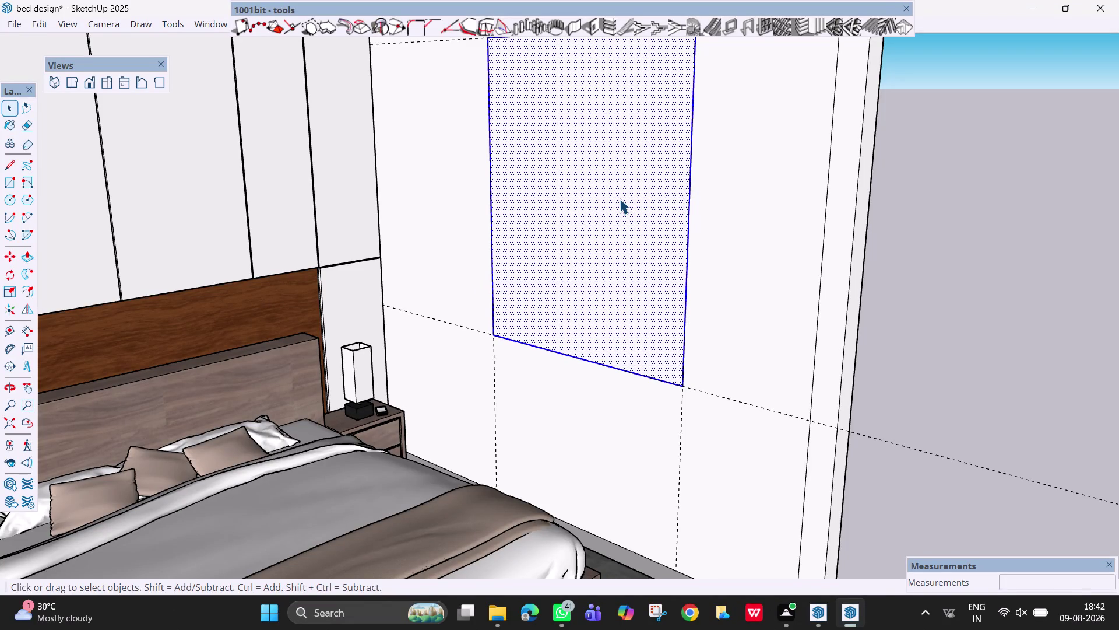
key(Delete)
Orbit around the opening to inspect the exposed recess and its edges.
scroll(down, 3)
middle_drag(1004, 218, 999, 218)
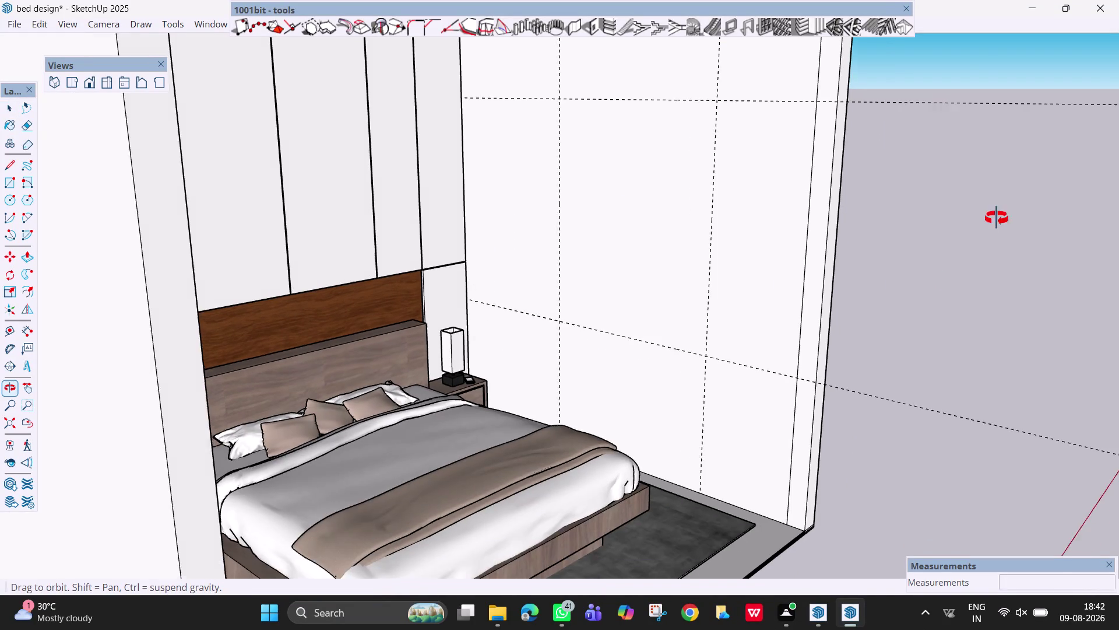
middle_drag(1000, 218, 419, 200)
scroll(up, 3)
scroll(up, 3)
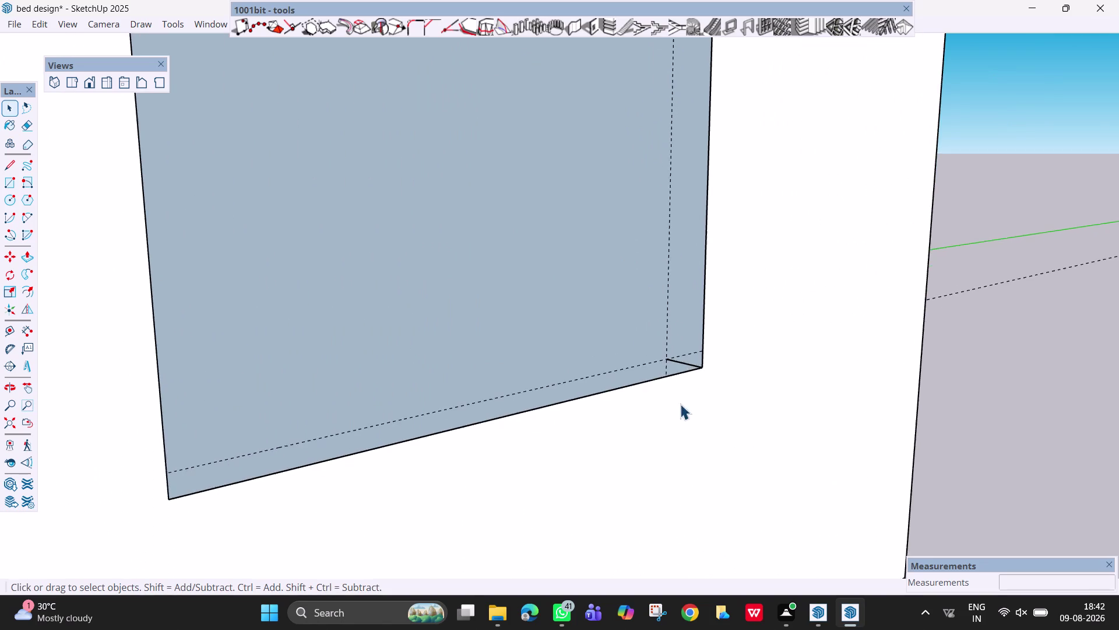
middle_drag(600, 308, 694, 416)
scroll(up, 3)
scroll(up, 3)
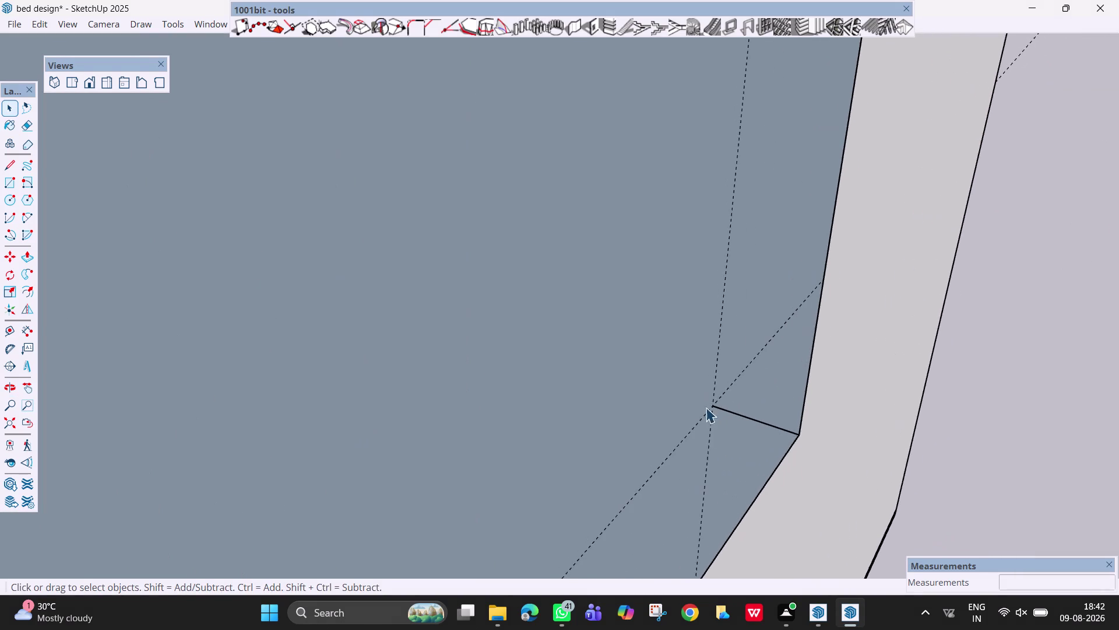
middle_drag(729, 422, 800, 458)
scroll(up, 3)
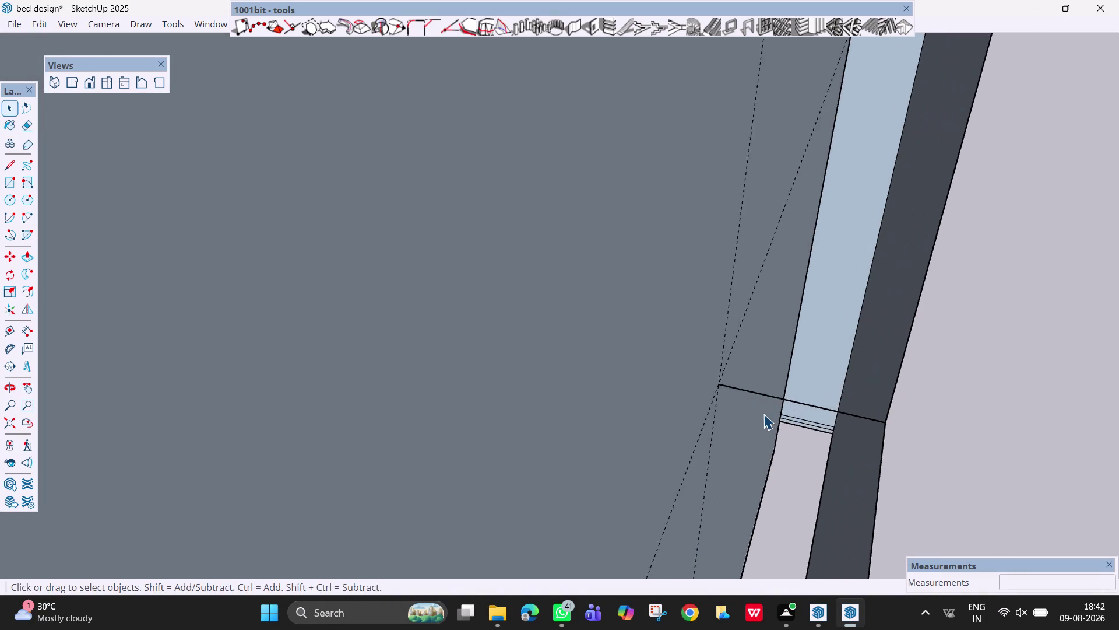
scroll(up, 3)
scroll(down, 3)
scroll(down, 3)
middle_drag(788, 409, 758, 404)
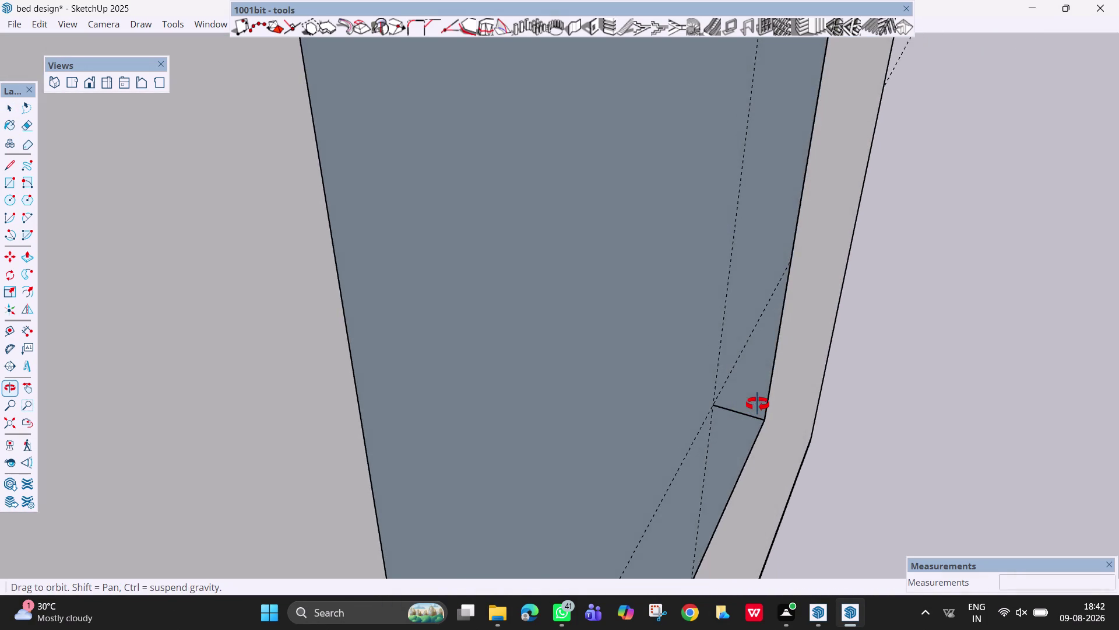
middle_drag(758, 404, 1000, 367)
scroll(down, 3)
scroll(down, 3)
middle_drag(717, 335, 726, 373)
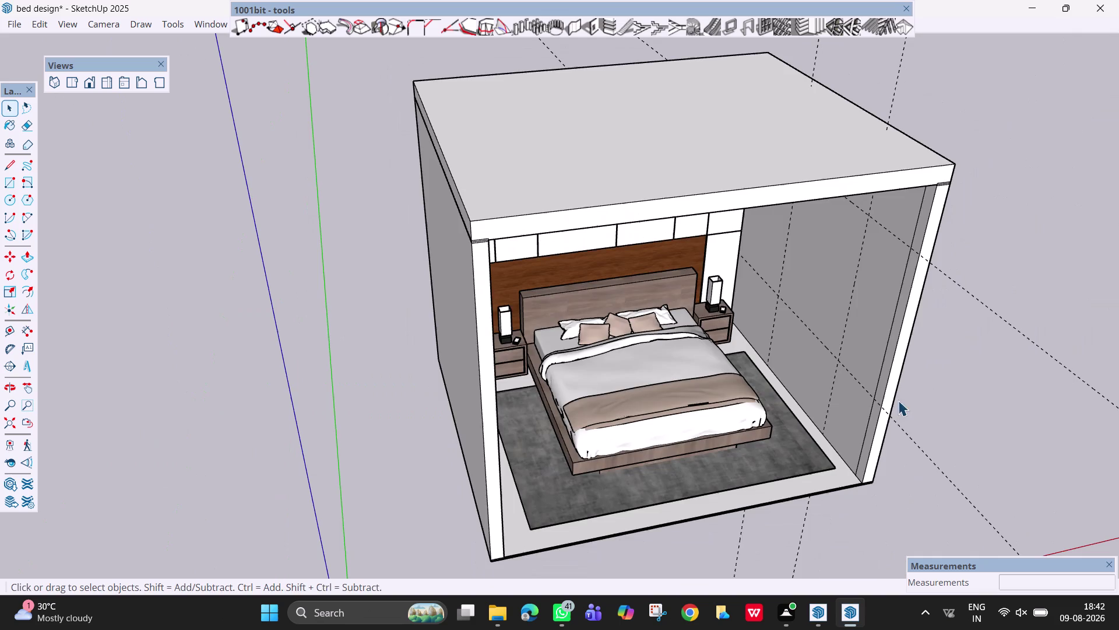
Undo five changes to remove the window push-pull and face deletion from the right wall.
middle_drag(935, 391, 662, 168)
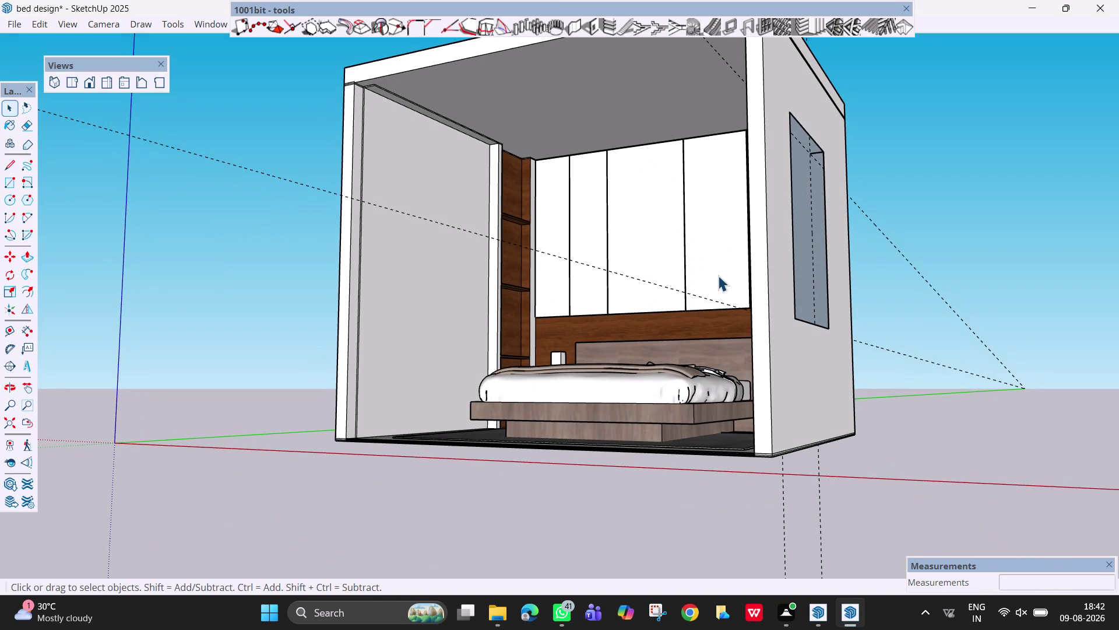
key(ctrl+z)
key(ctrl+z)
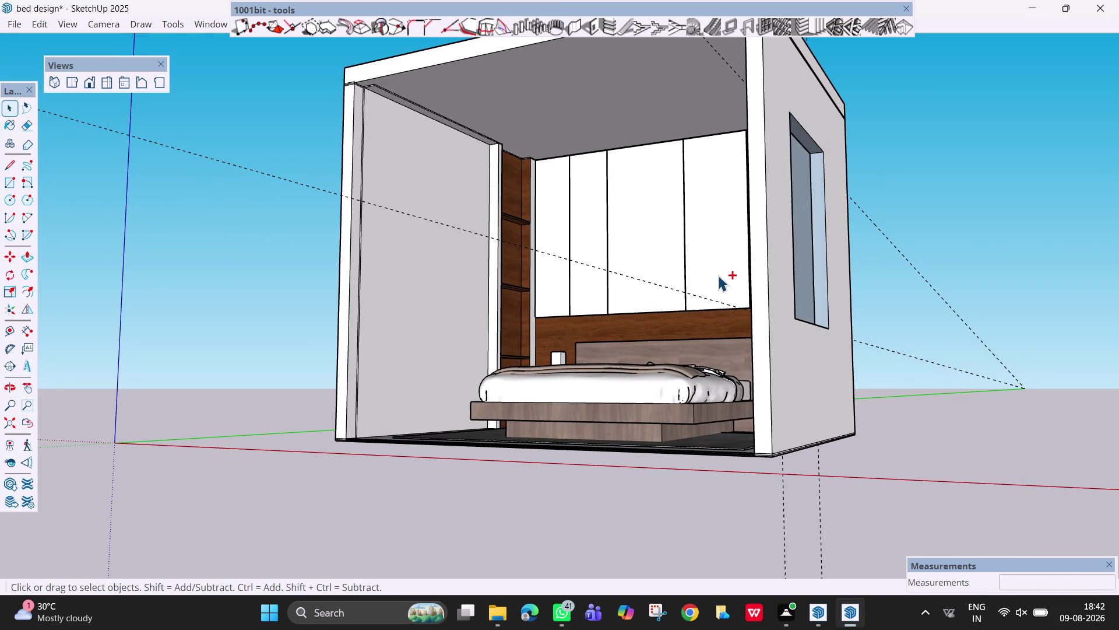
key(ctrl+z)
key(ctrl+z)
key(ctrl+z)
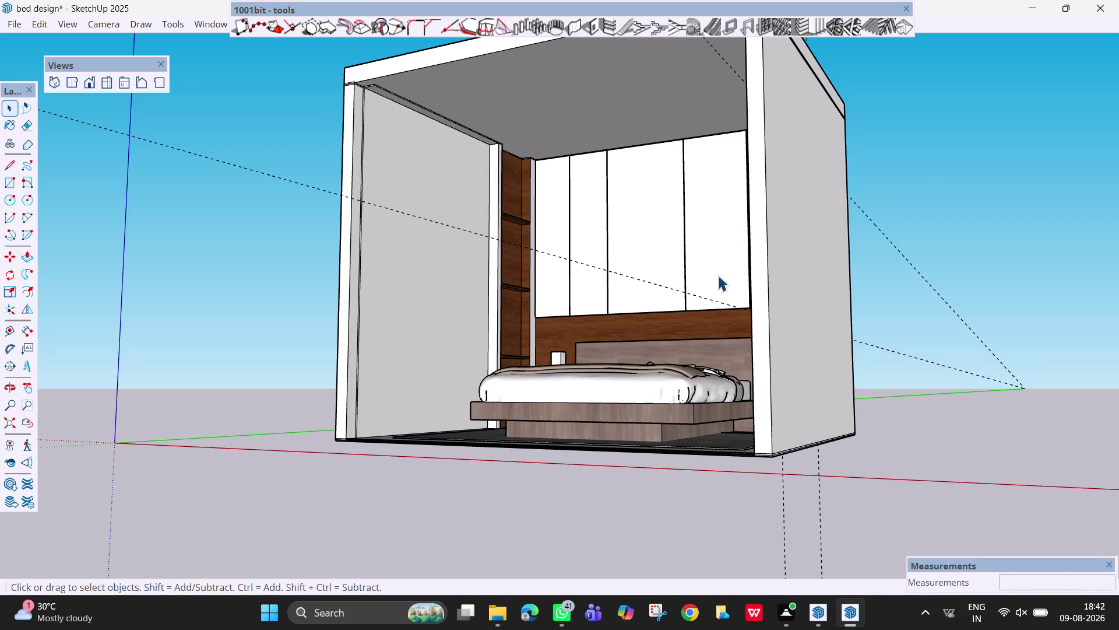
scroll(down, 3)
middle_drag(658, 208, 1062, 435)
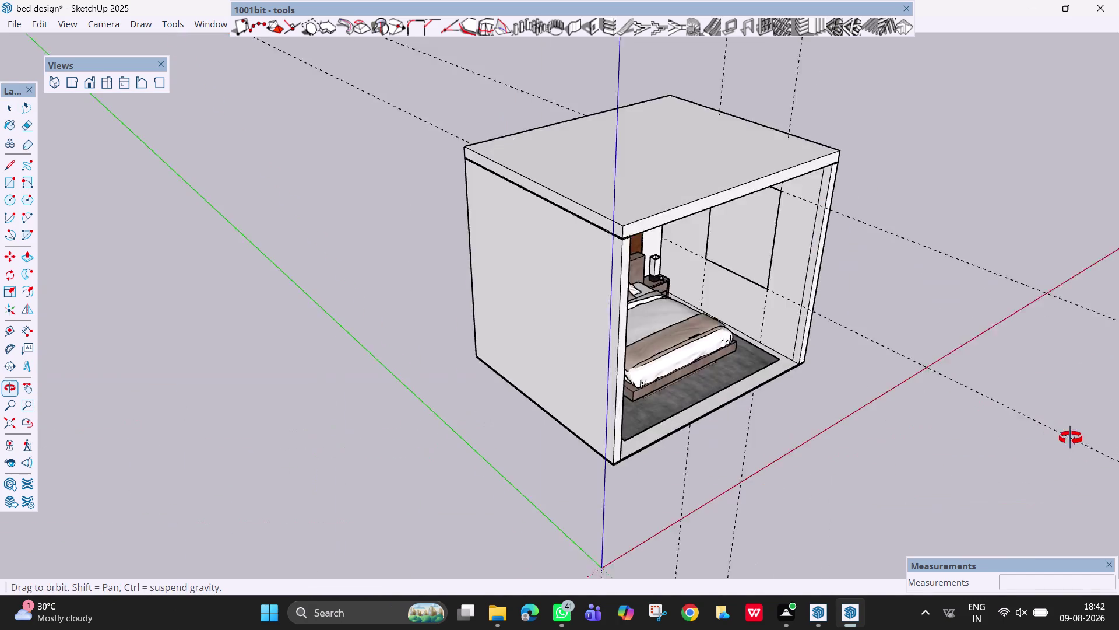
Look inside at the window wall and select the window outline rectangle and its edges.
middle_drag(1062, 435, 992, 249)
scroll(up, 3)
middle_click(789, 270)
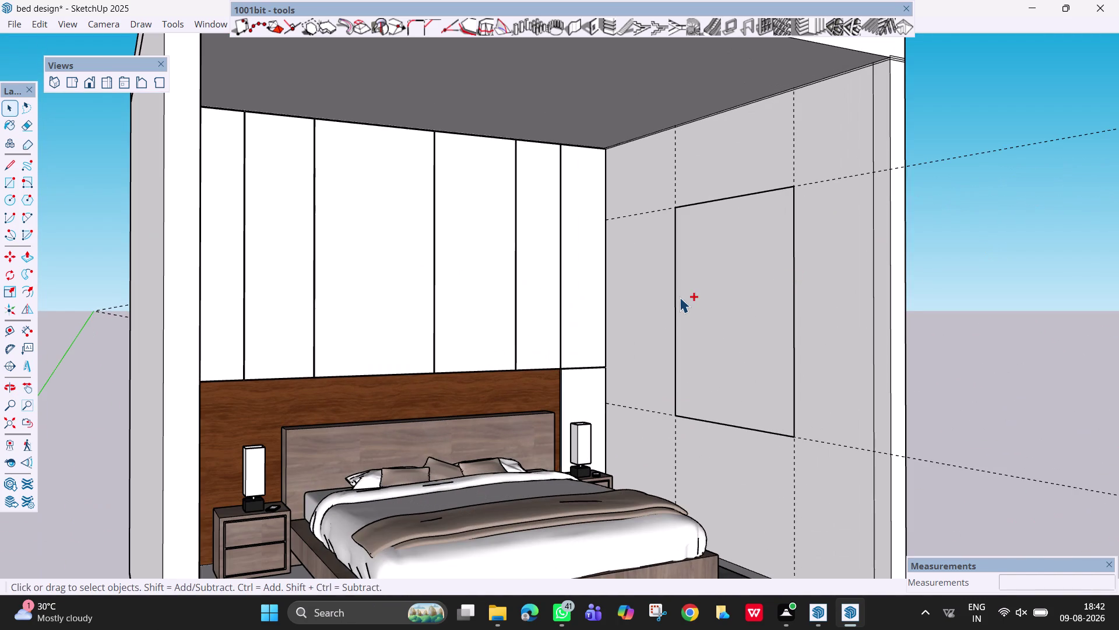
click(680, 297)
key(ctrl+z)
double_click(744, 303)
click(986, 394)
click(787, 316)
click(766, 309)
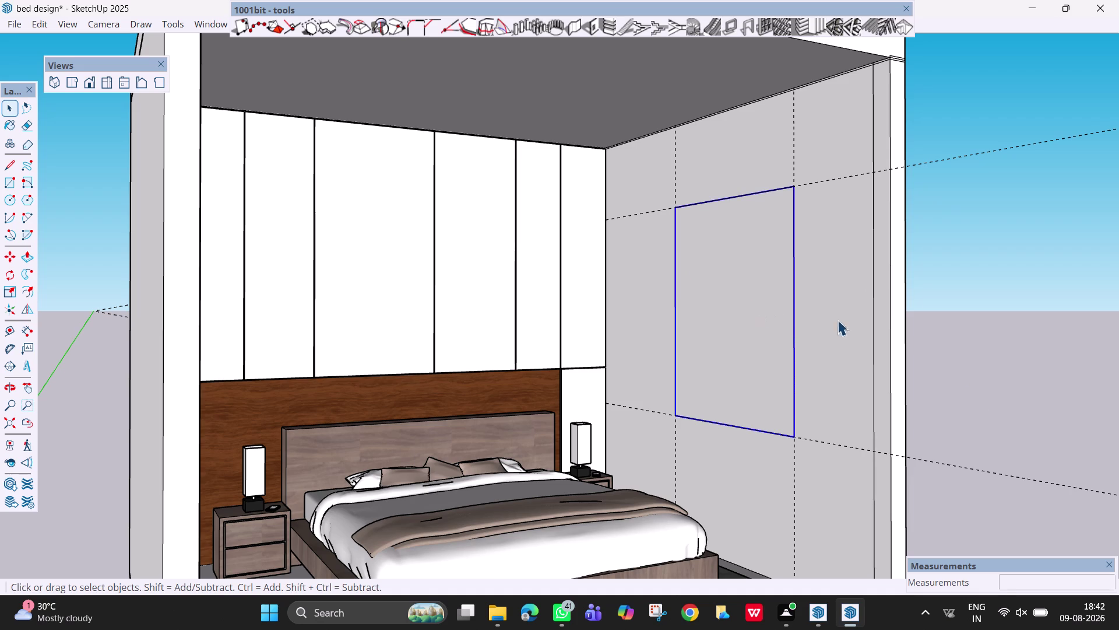
click(1118, 346)
click(759, 304)
Zoom closer, enter the window outline group and select its inner panel face.
middle_drag(732, 299, 867, 398)
middle_drag(868, 397, 862, 376)
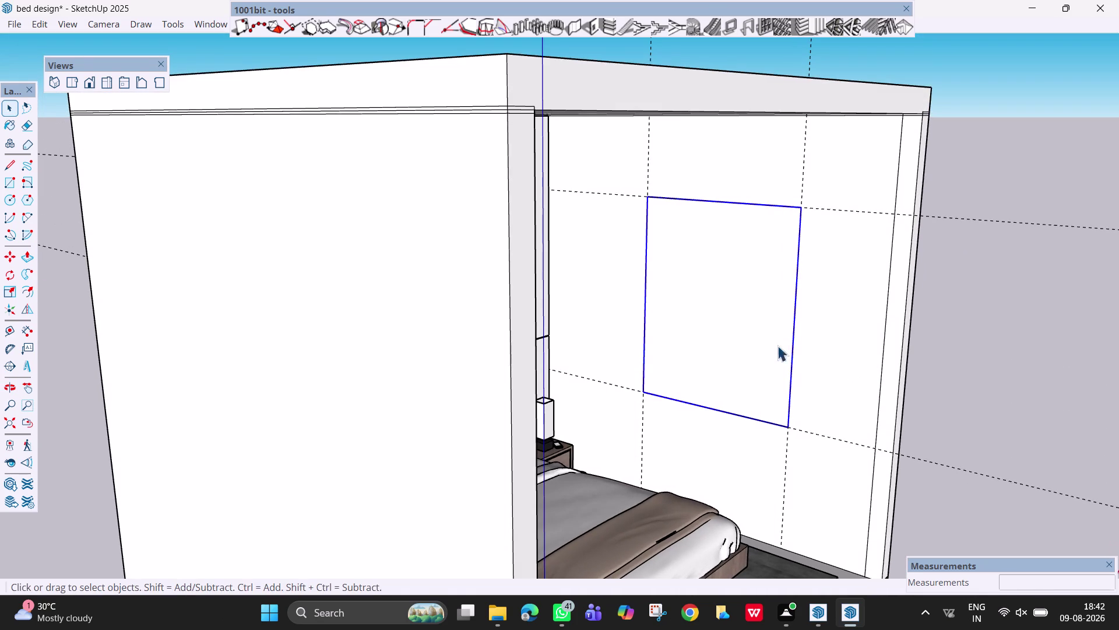
scroll(up, 3)
click(665, 282)
double_click(665, 282)
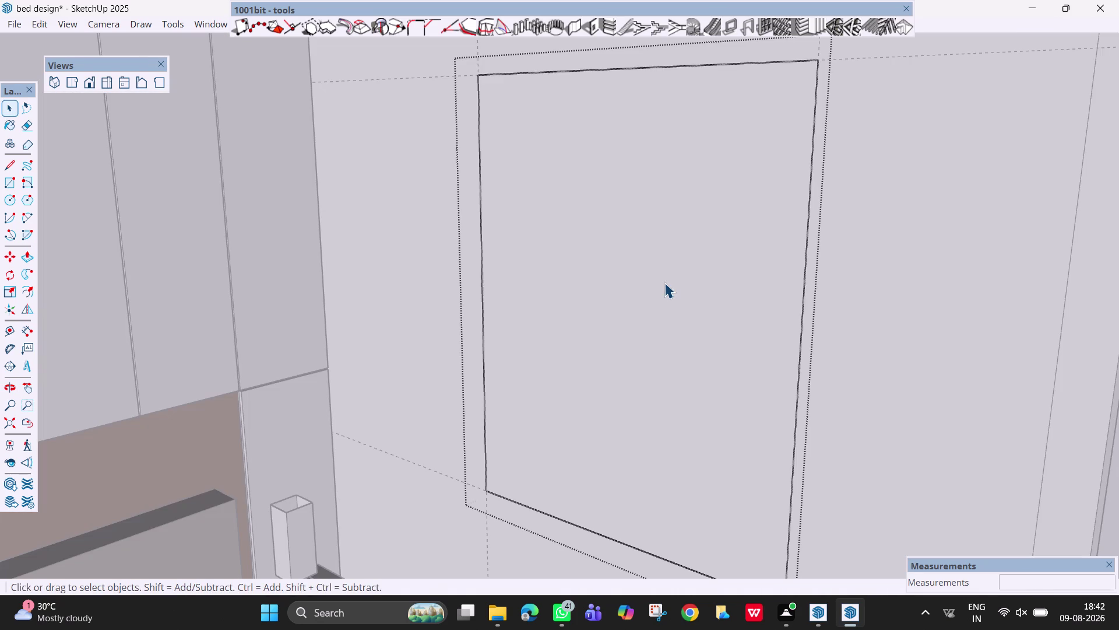
click(665, 282)
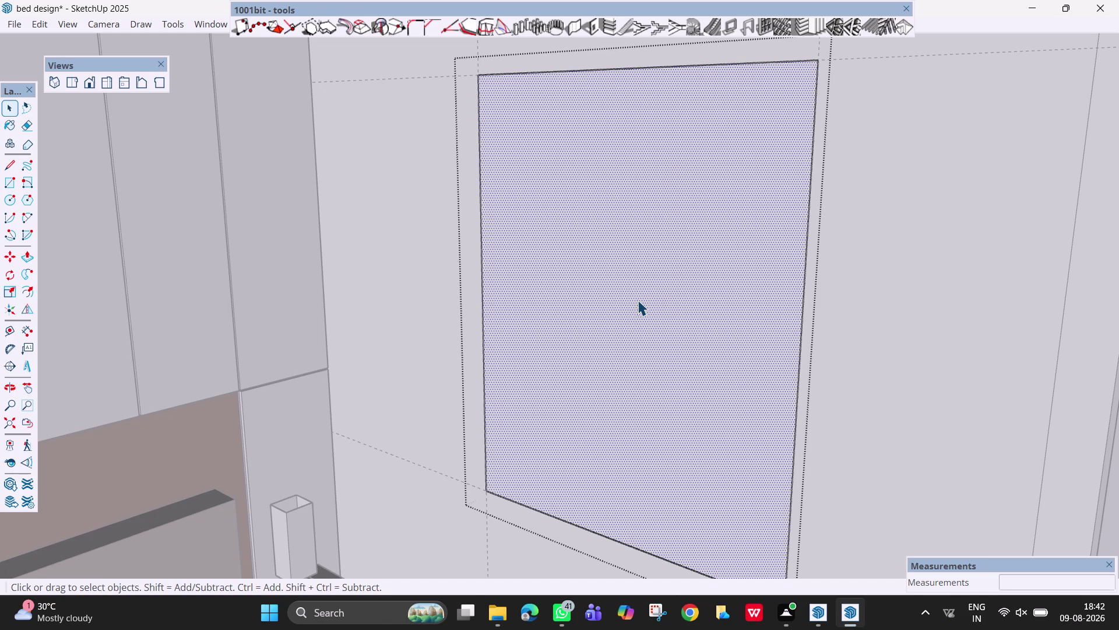
key(p)
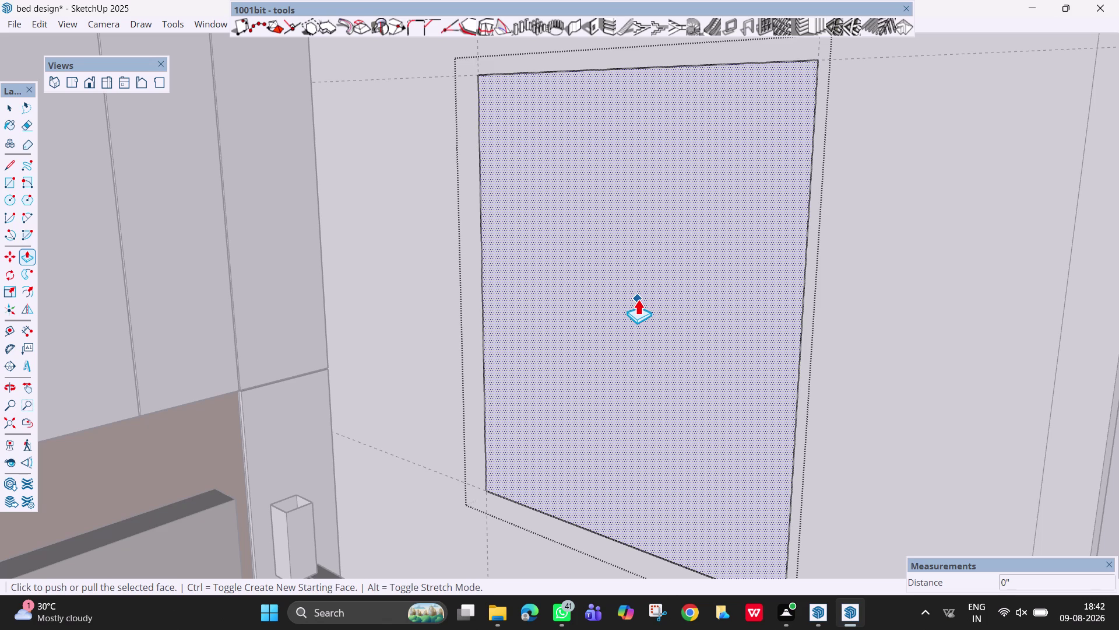
Push/Pull the inner window panel to a 3-inch depth, then return to Select.
drag(638, 298, 723, 284)
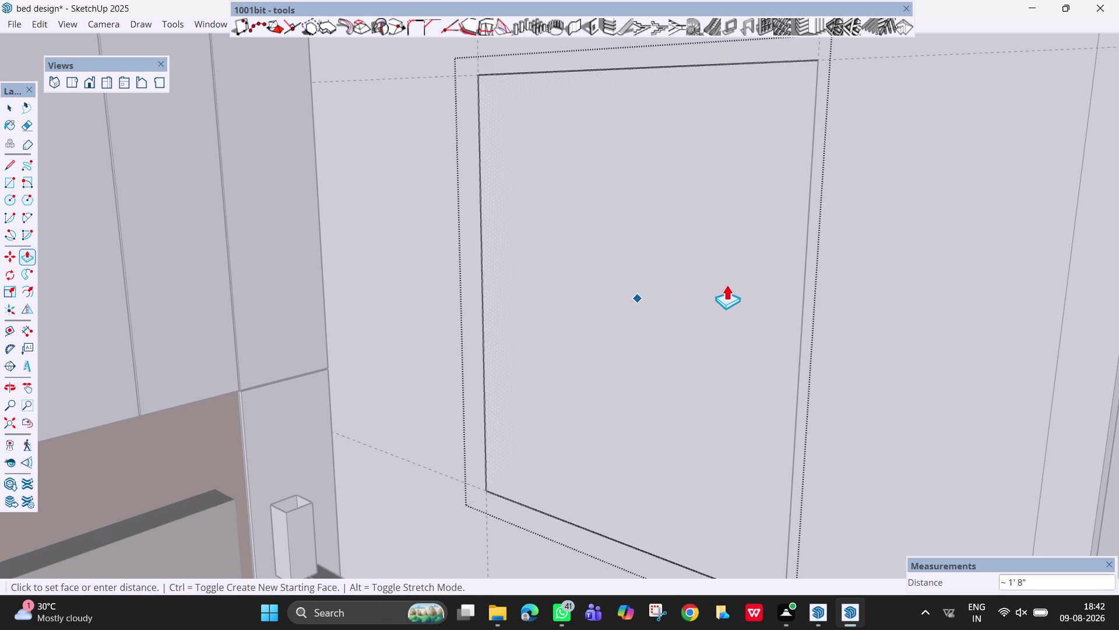
drag(723, 284, 856, 231)
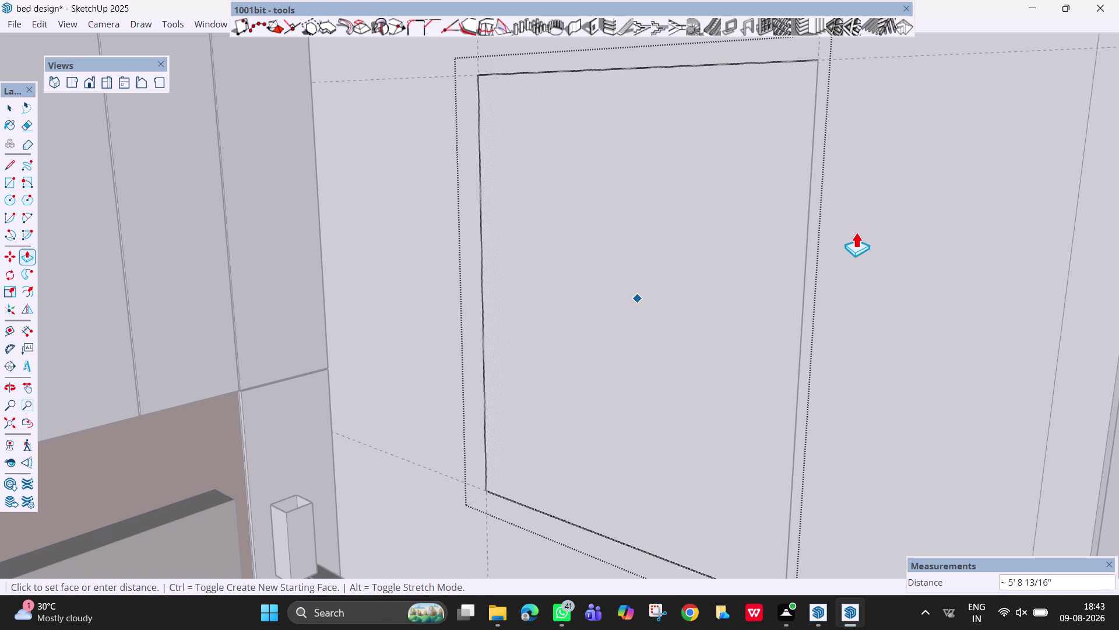
drag(855, 231, 410, 320)
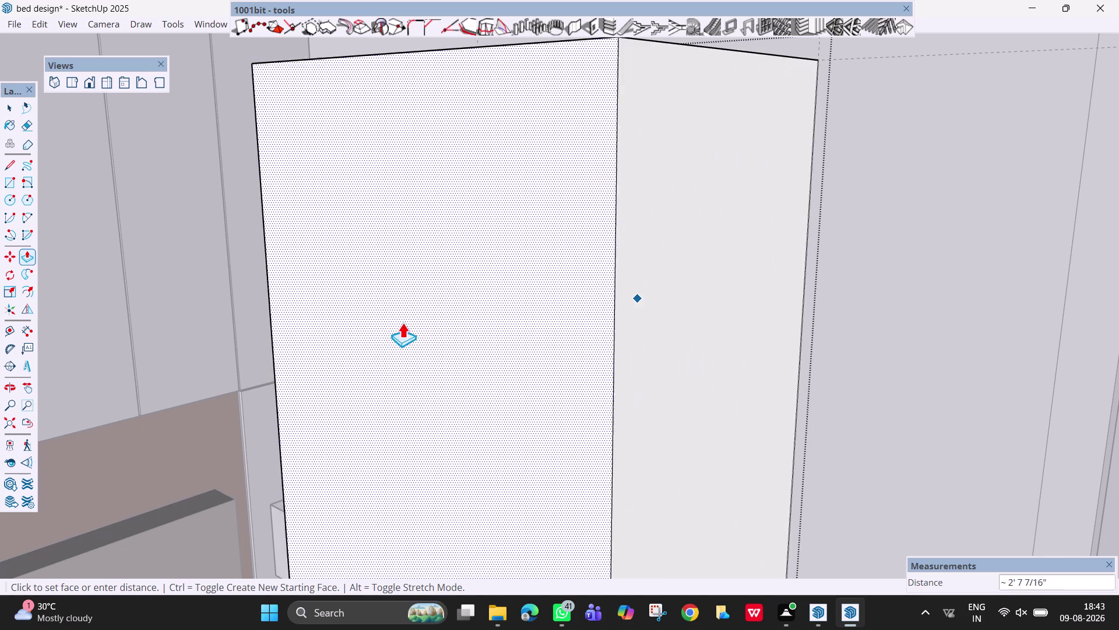
drag(410, 319, 598, 300)
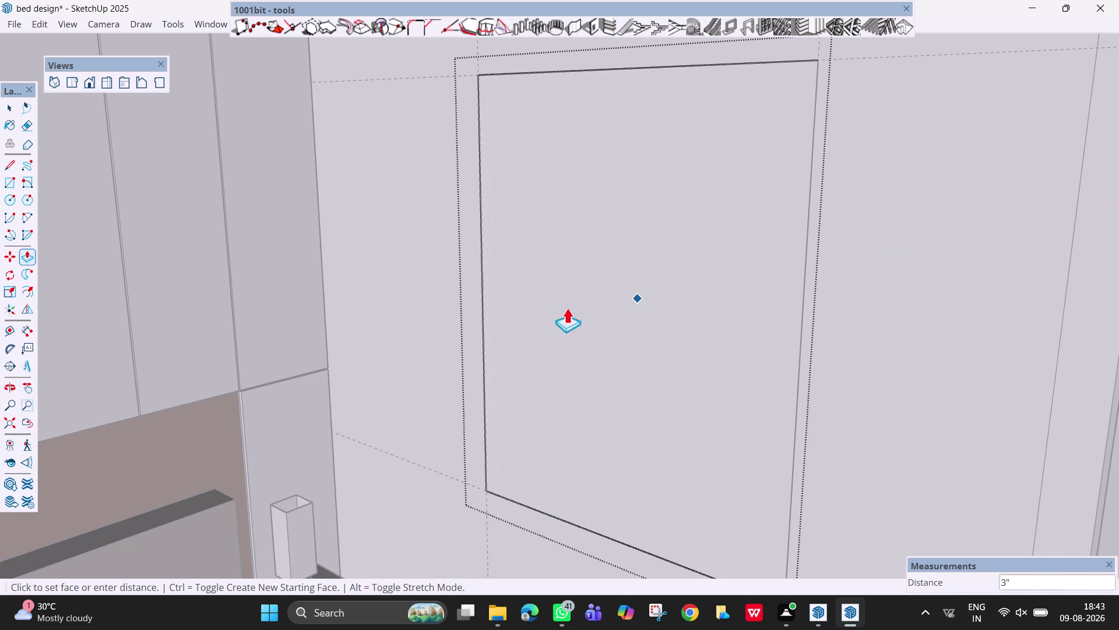
drag(598, 299, 732, 285)
key(Escape)
key(Escape)
key(space)
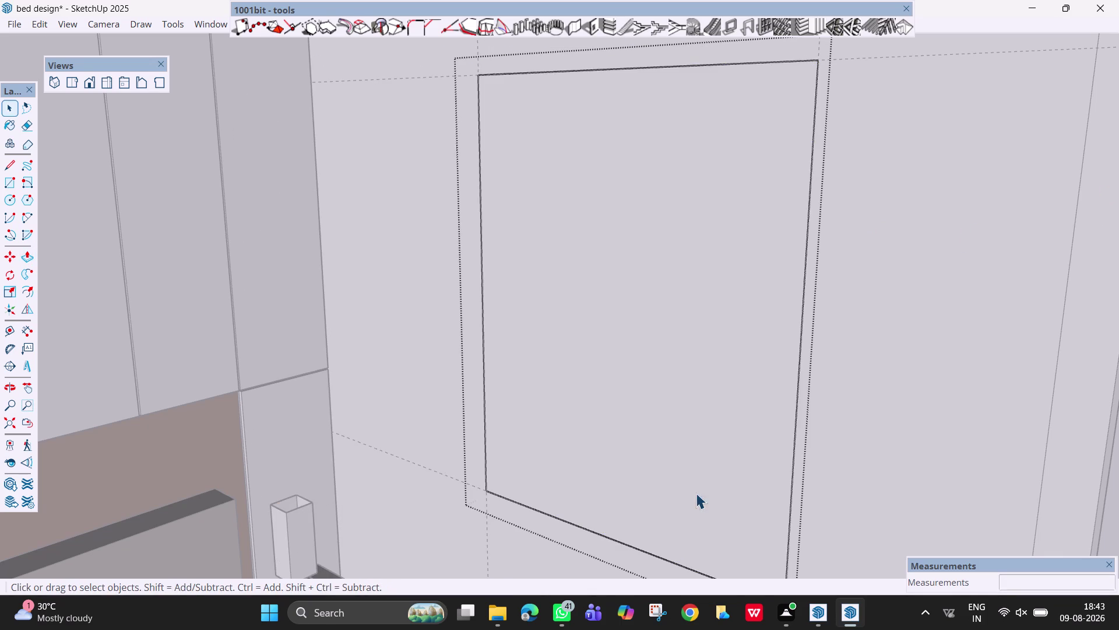
click(980, 431)
scroll(down, 3)
scroll(down, 3)
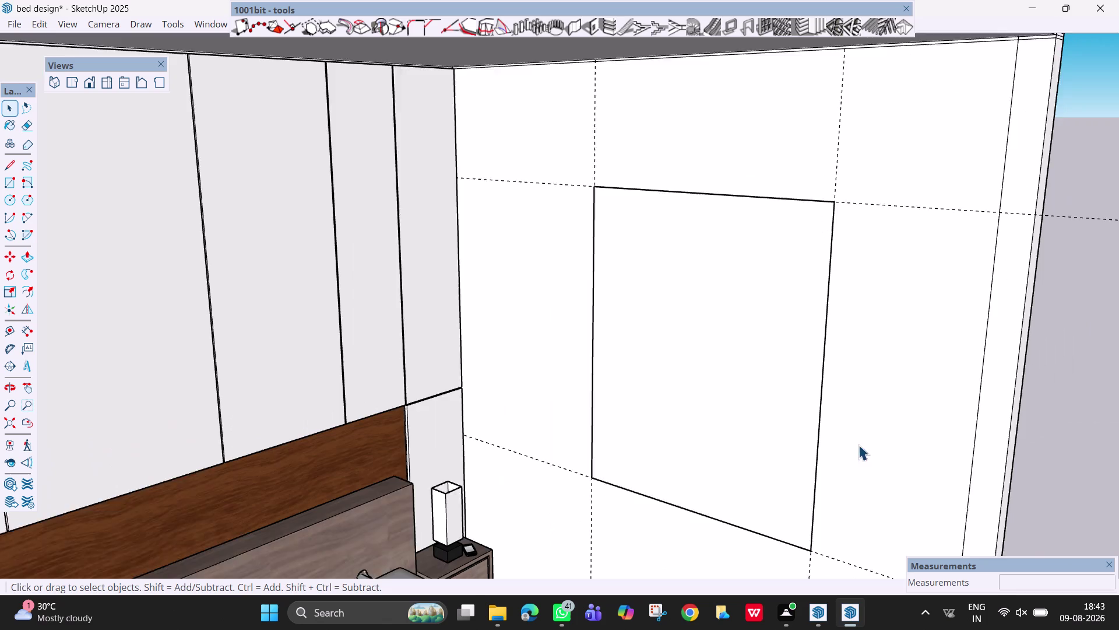
click(911, 349)
middle_drag(918, 370, 542, 355)
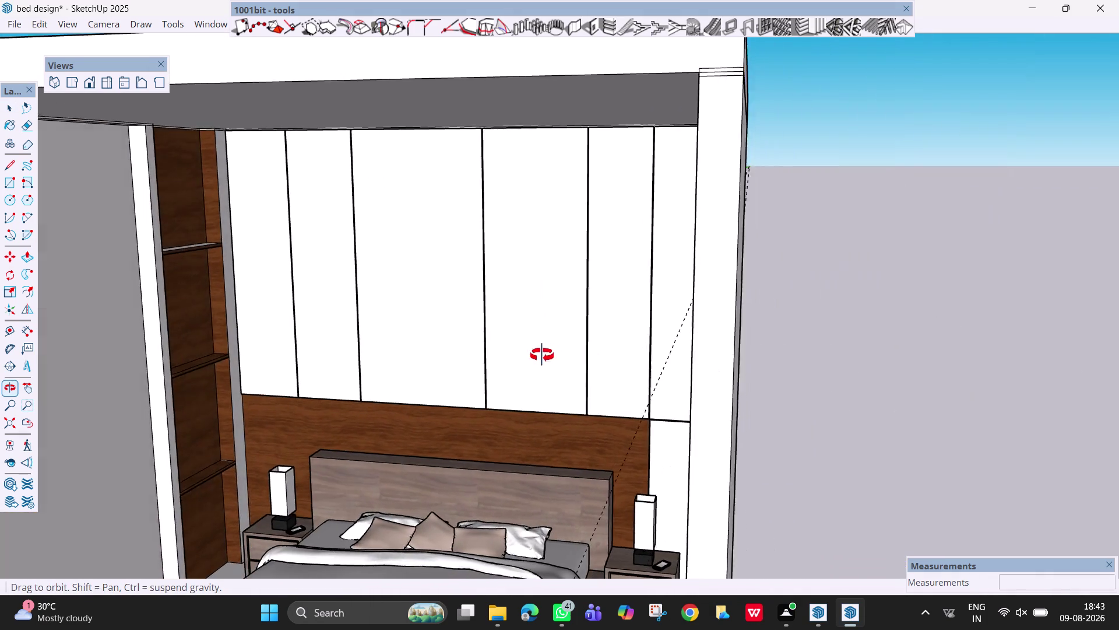
middle_drag(542, 355, 406, 360)
click(591, 363)
scroll(down, 3)
scroll(down, 3)
middle_drag(592, 398, 1089, 417)
scroll(up, 3)
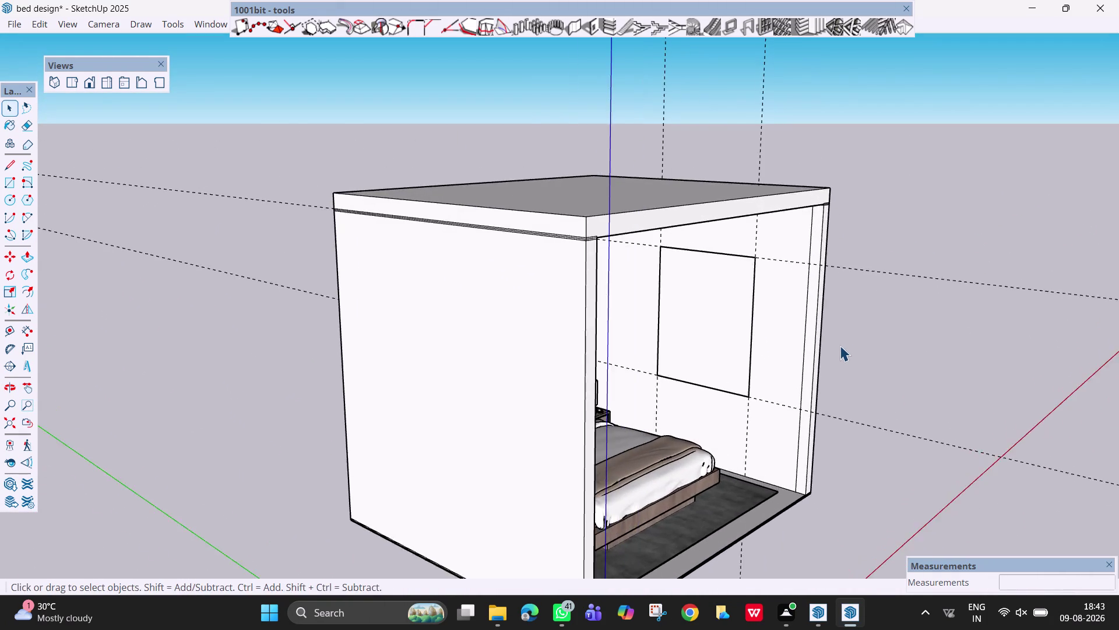
scroll(up, 3)
scroll(up, 3)
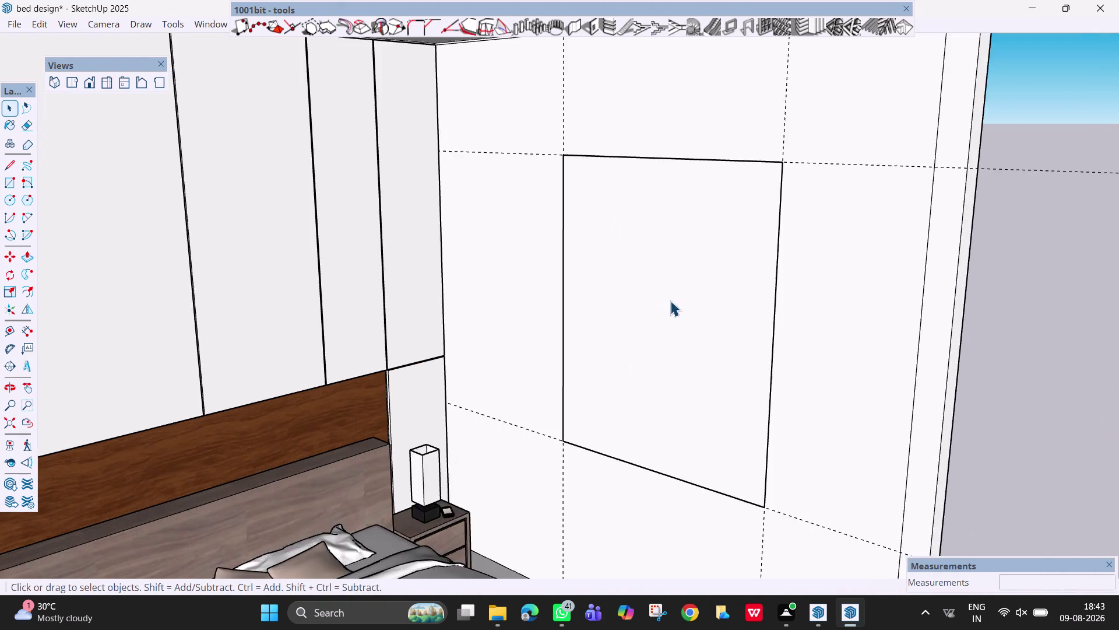
scroll(up, 3)
scroll(up, 3)
click(711, 318)
scroll(down, 3)
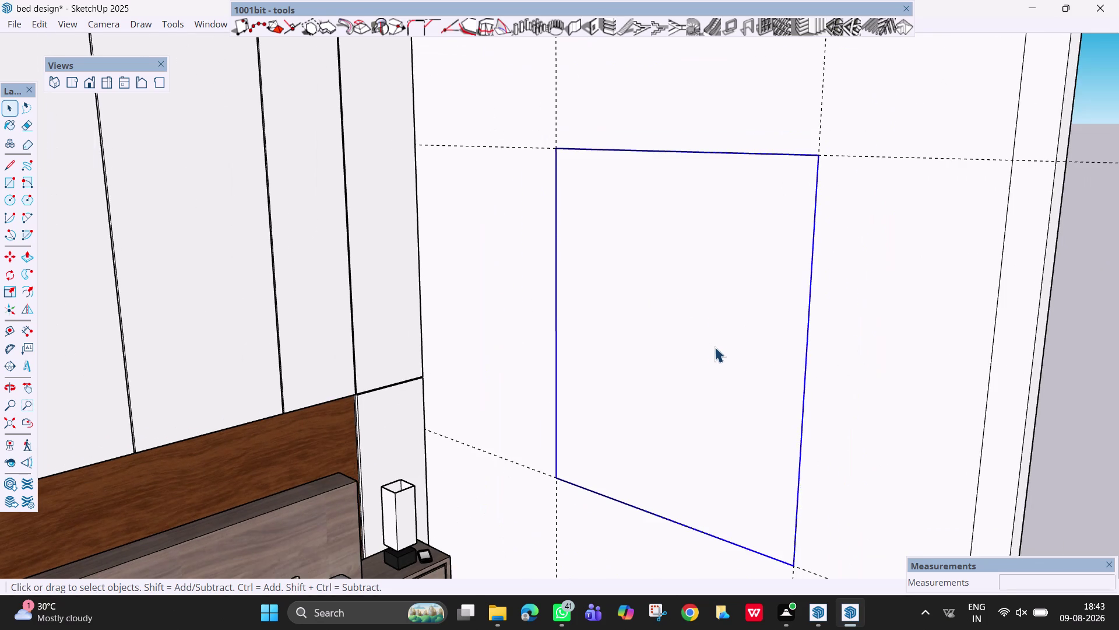
scroll(up, 3)
scroll(down, 3)
scroll(down, 3)
scroll(down, 3)
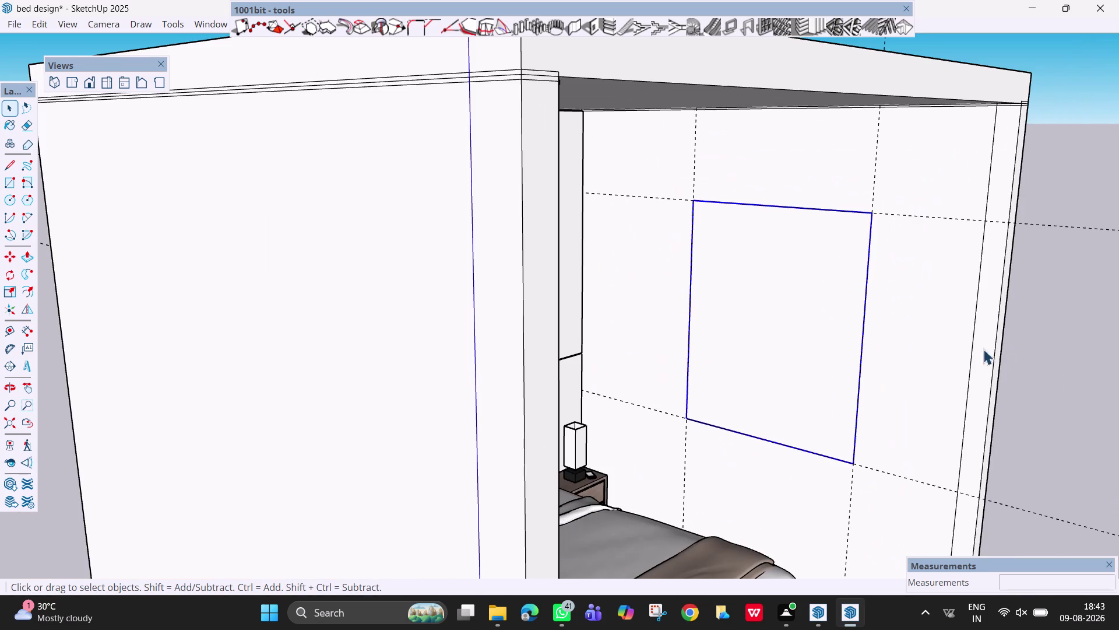
click(1111, 389)
click(791, 250)
click(798, 271)
scroll(up, 3)
middle_click(824, 278)
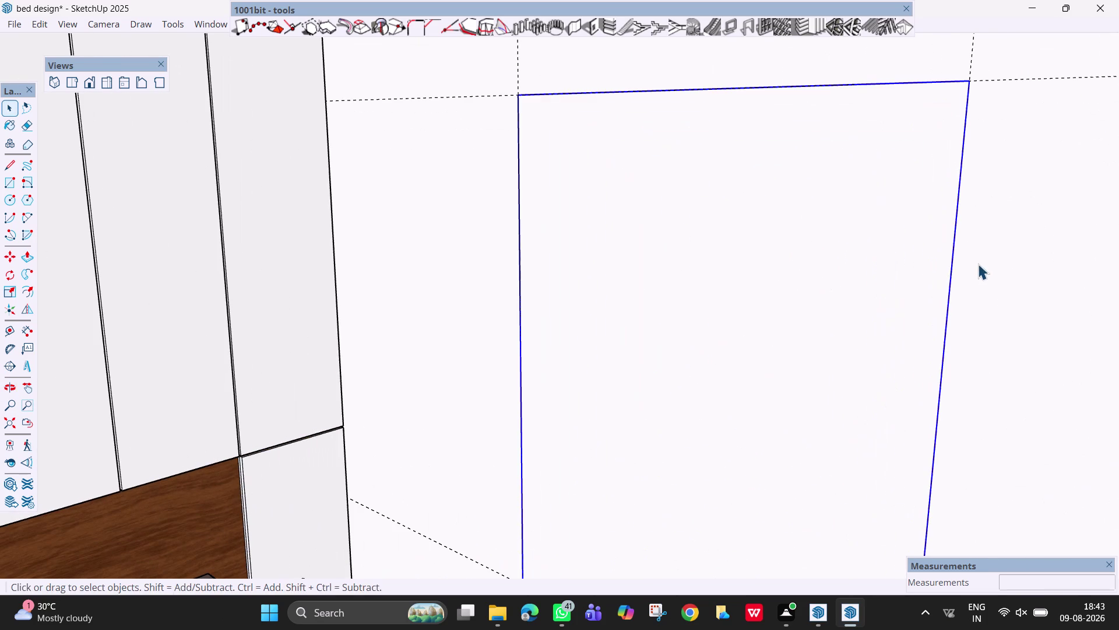
Bring up and dismiss context menus on the rectangle's right edge and its group.
right_click(951, 265)
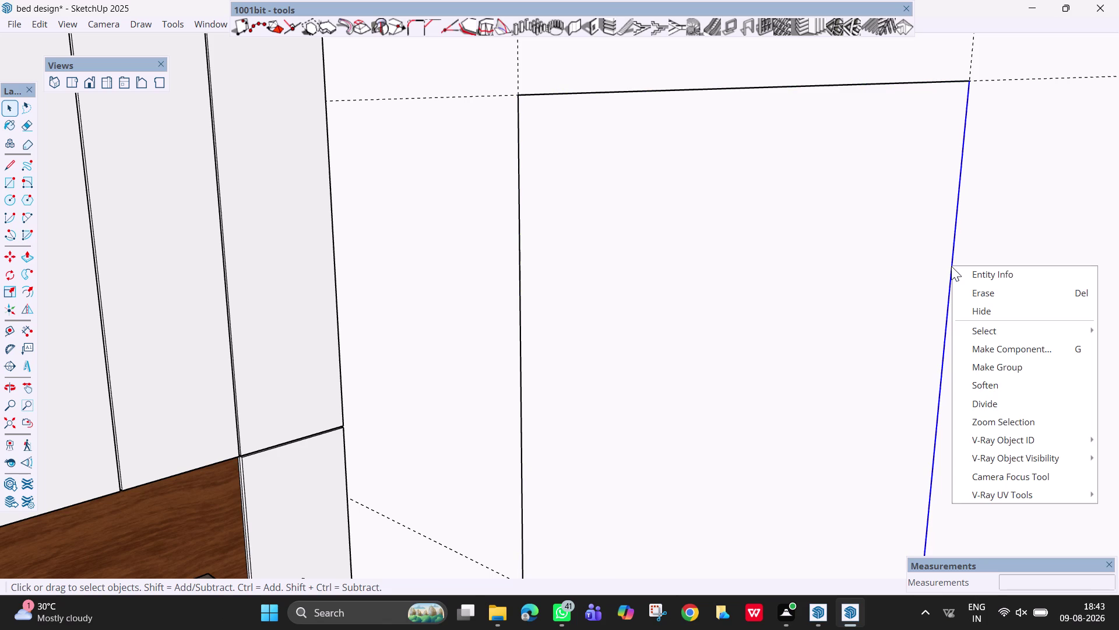
click(731, 280)
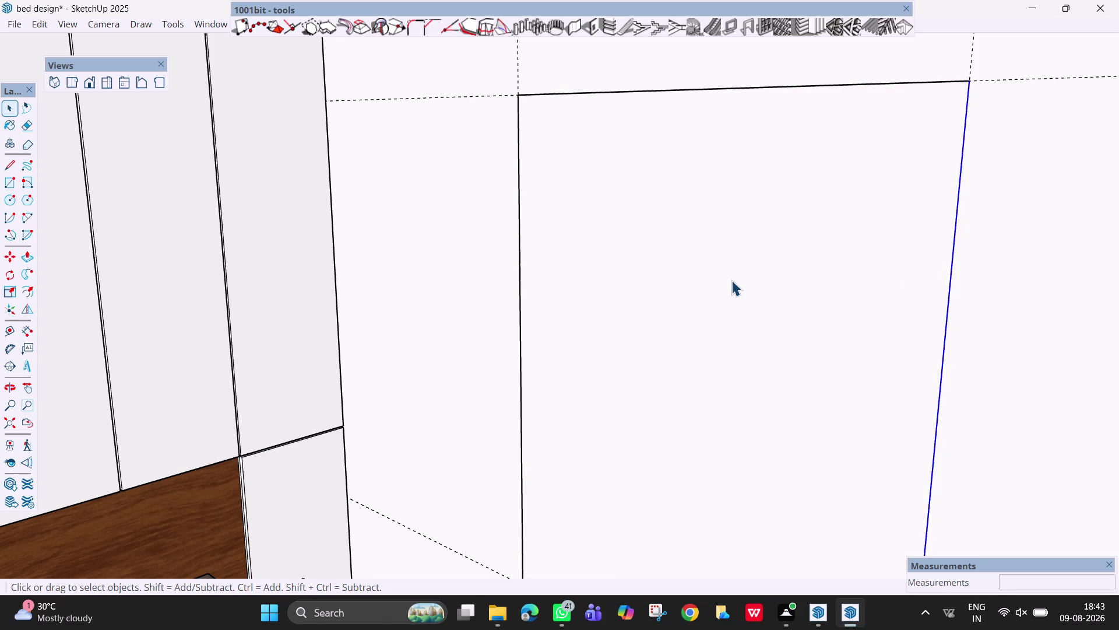
right_click(762, 273)
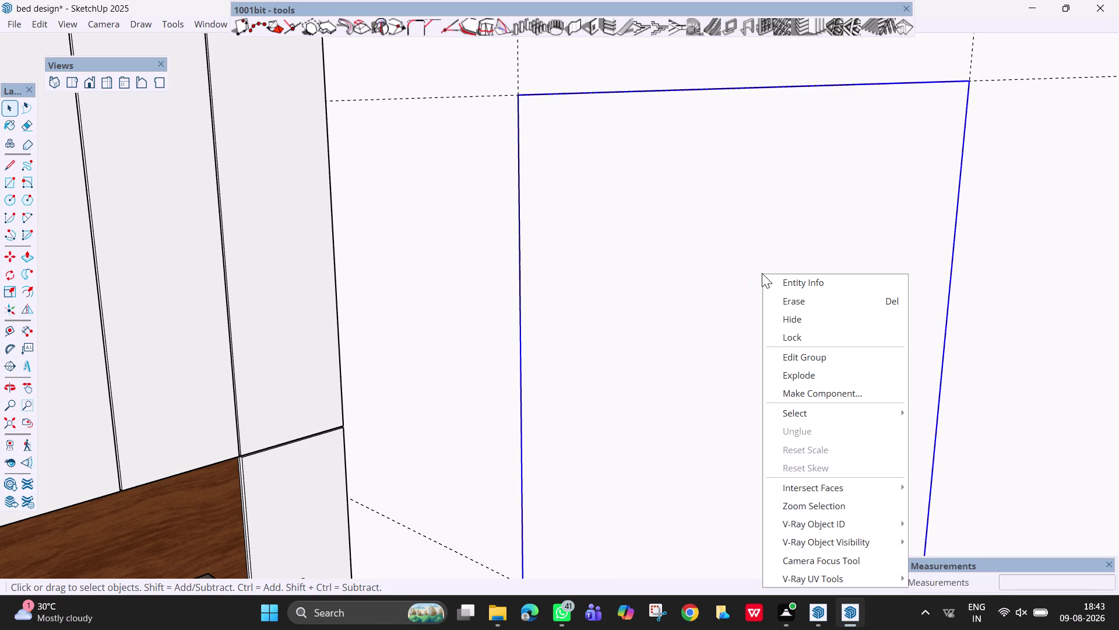
click(831, 378)
Select the window rectangle group and Explode it from its context menu.
click(698, 359)
scroll(down, 3)
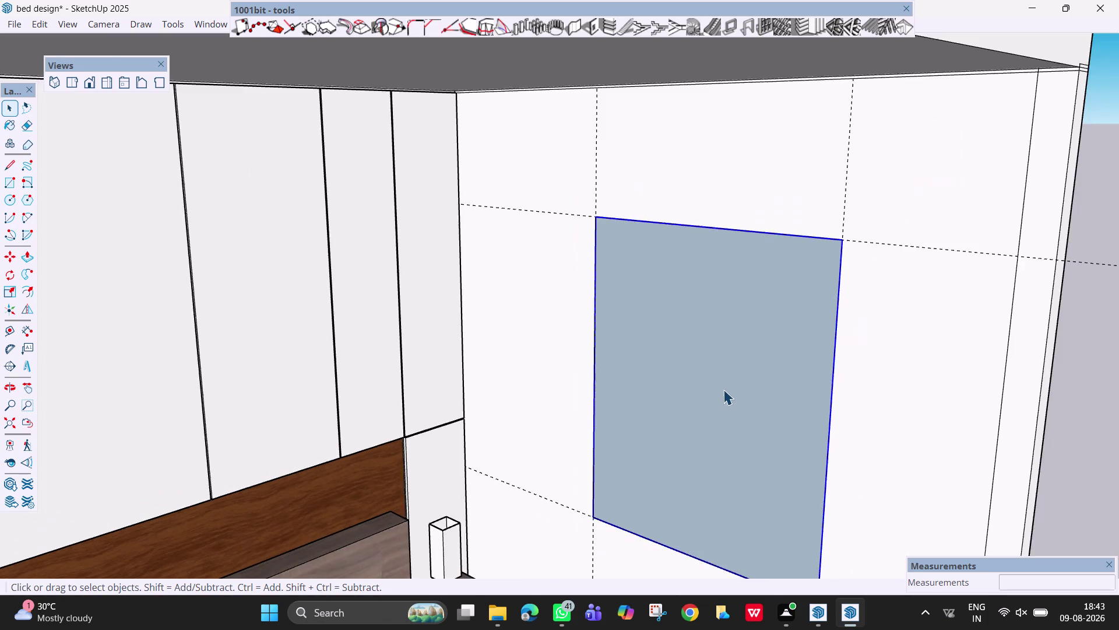
scroll(down, 3)
scroll(down, 3)
click(983, 443)
scroll(up, 3)
click(731, 390)
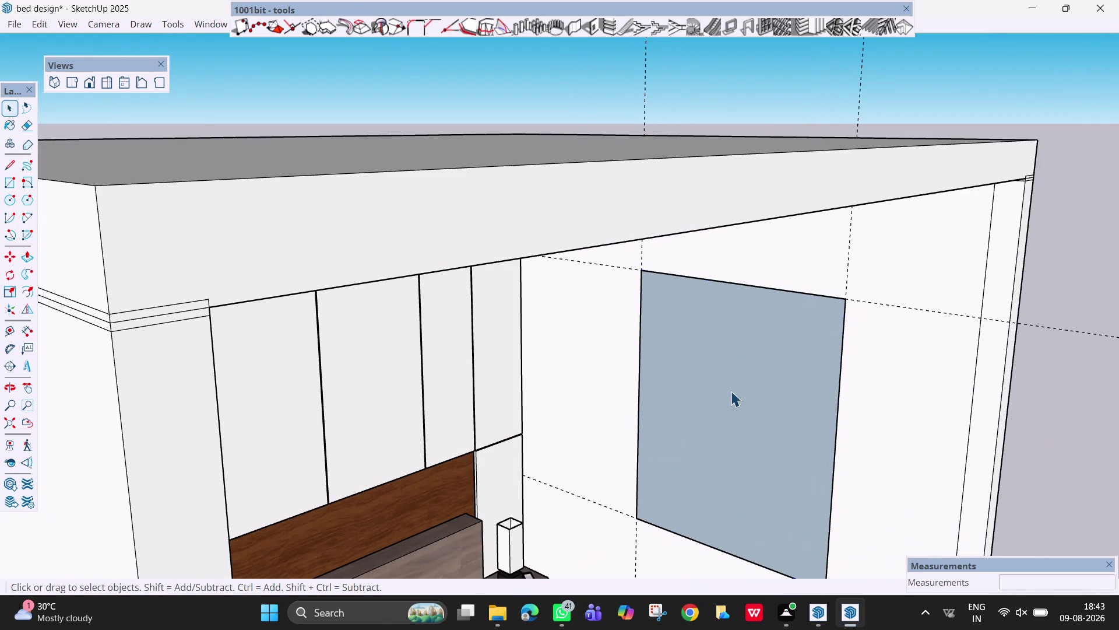
scroll(up, 3)
right_click(744, 438)
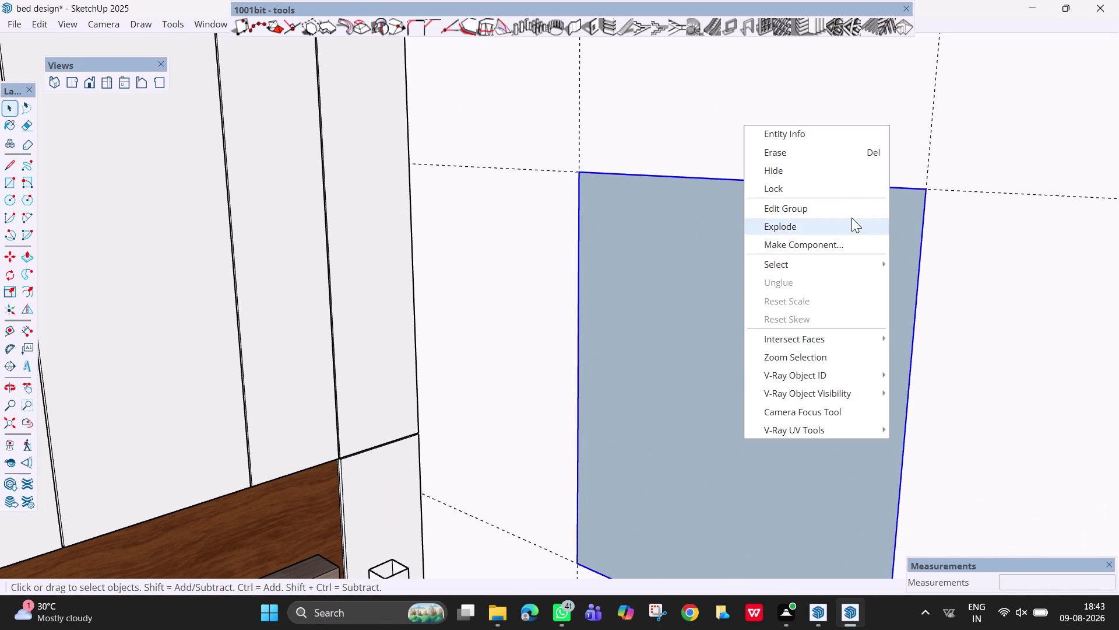
key(p)
click(805, 226)
Select the loose rectangle face and push it 4 1/2 inches into the right wall.
click(724, 353)
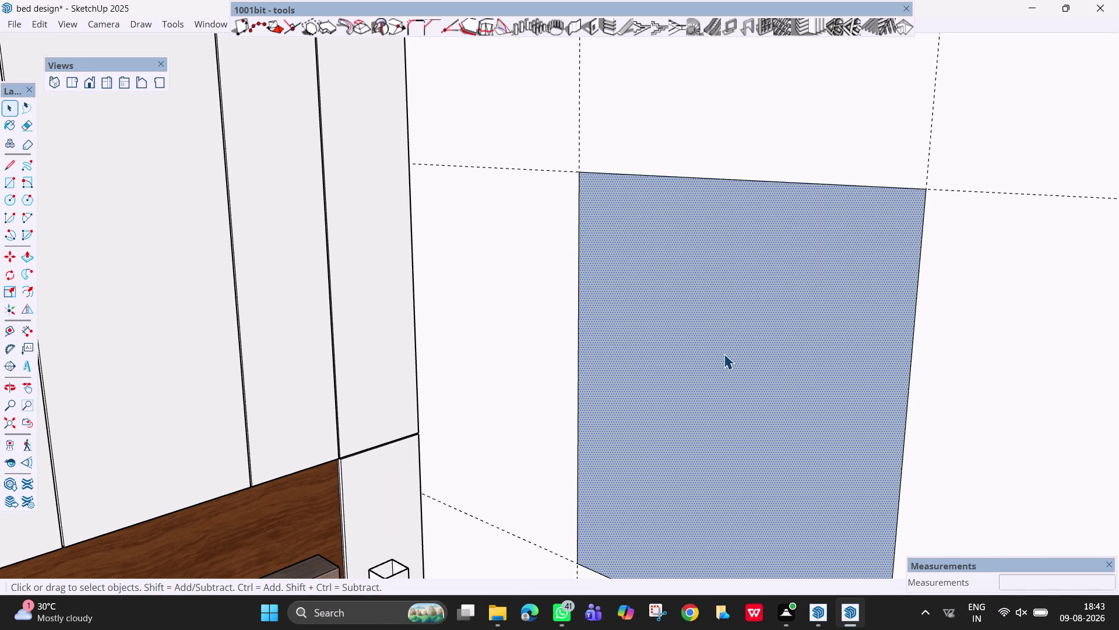
scroll(up, 3)
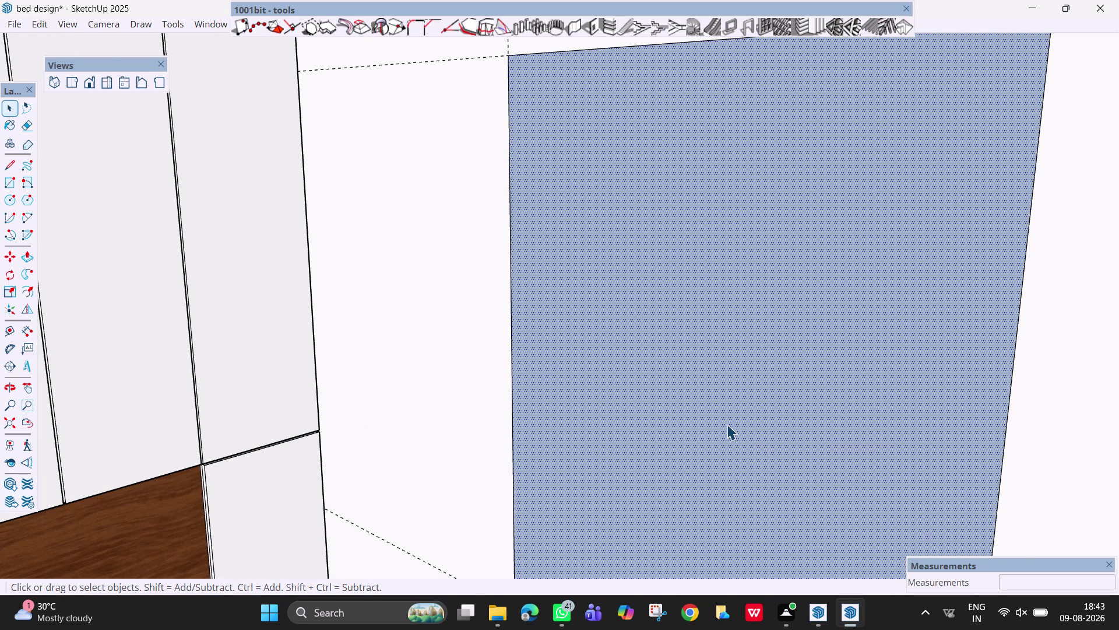
key(p)
drag(727, 424, 782, 391)
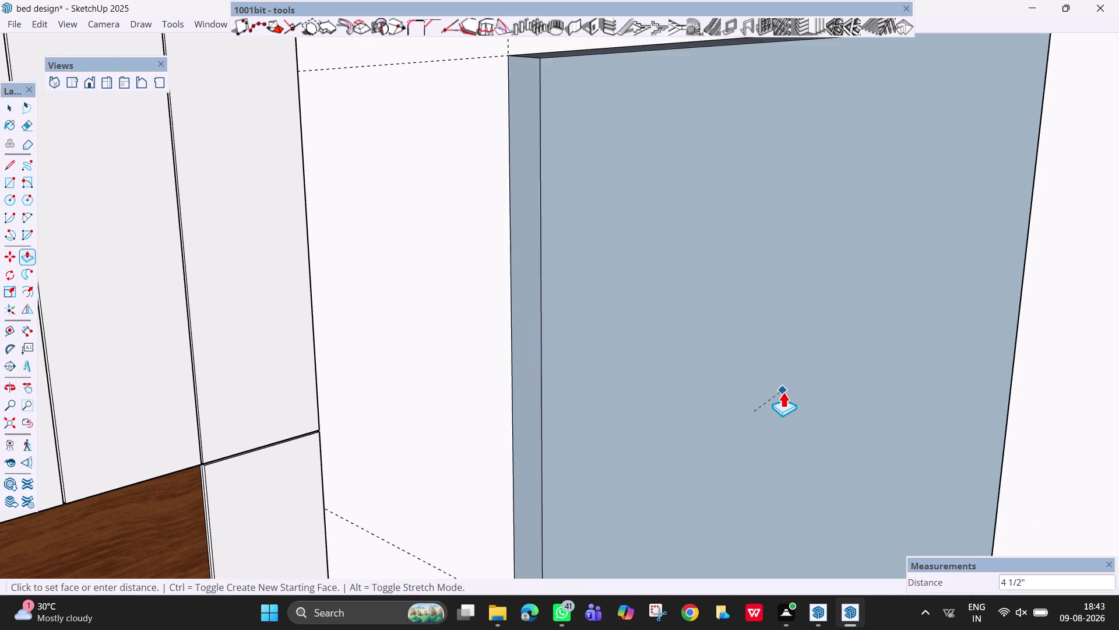
drag(783, 391, 822, 384)
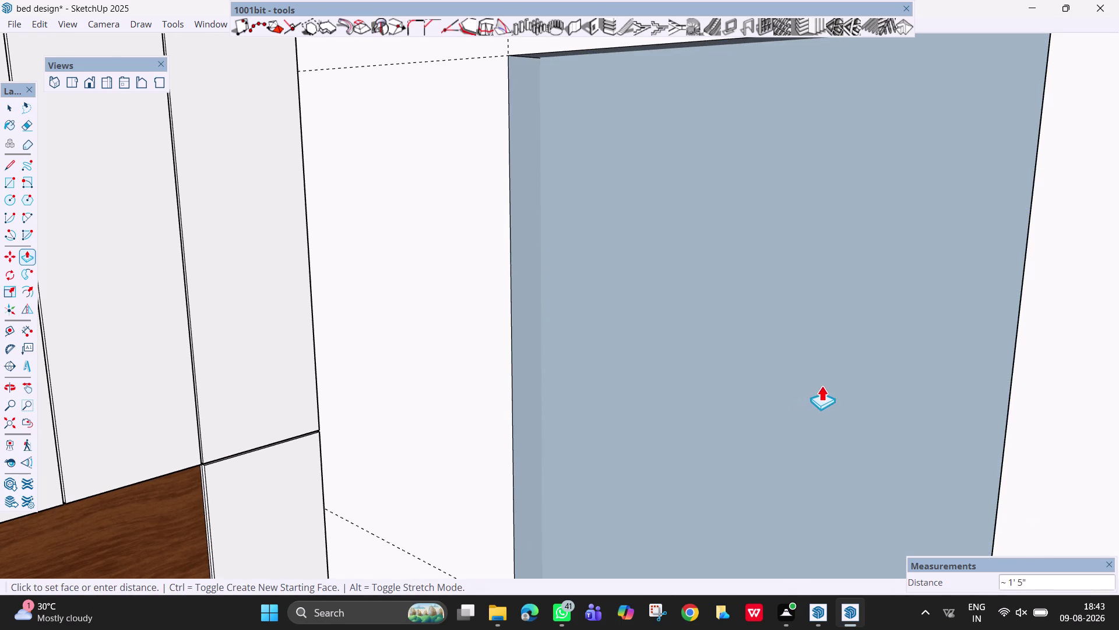
drag(821, 385, 783, 371)
key(4)
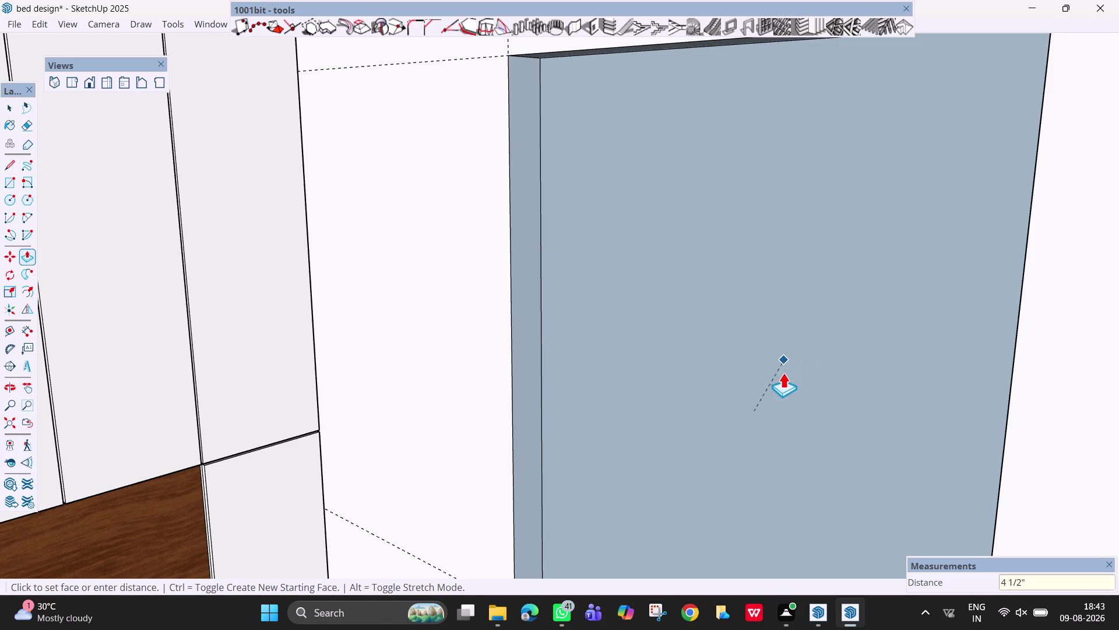
drag(783, 370, 775, 406)
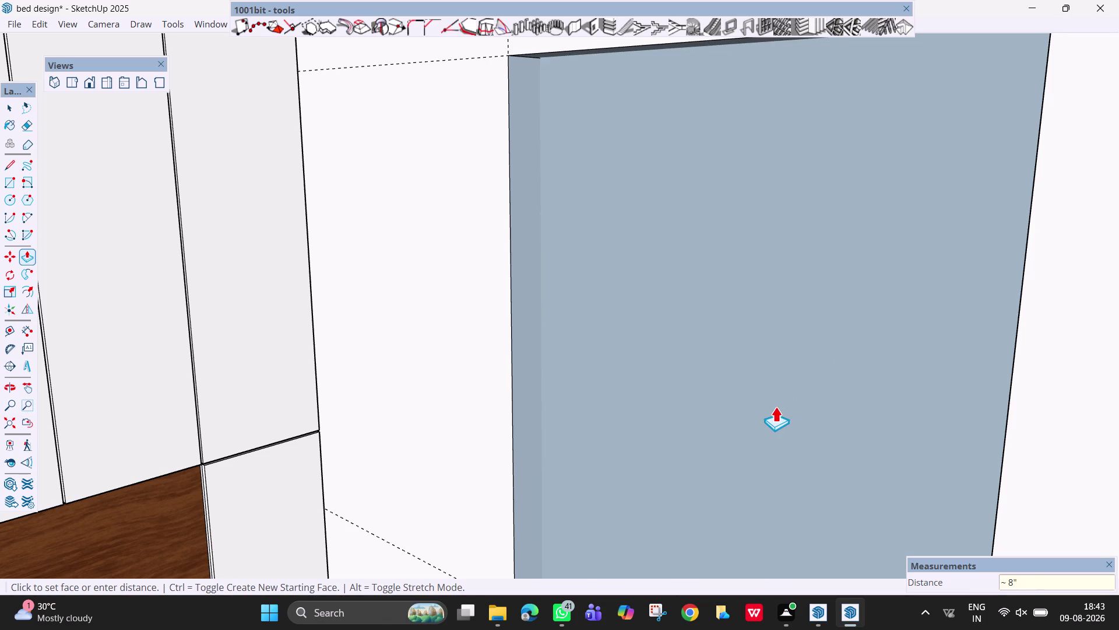
drag(775, 405, 821, 400)
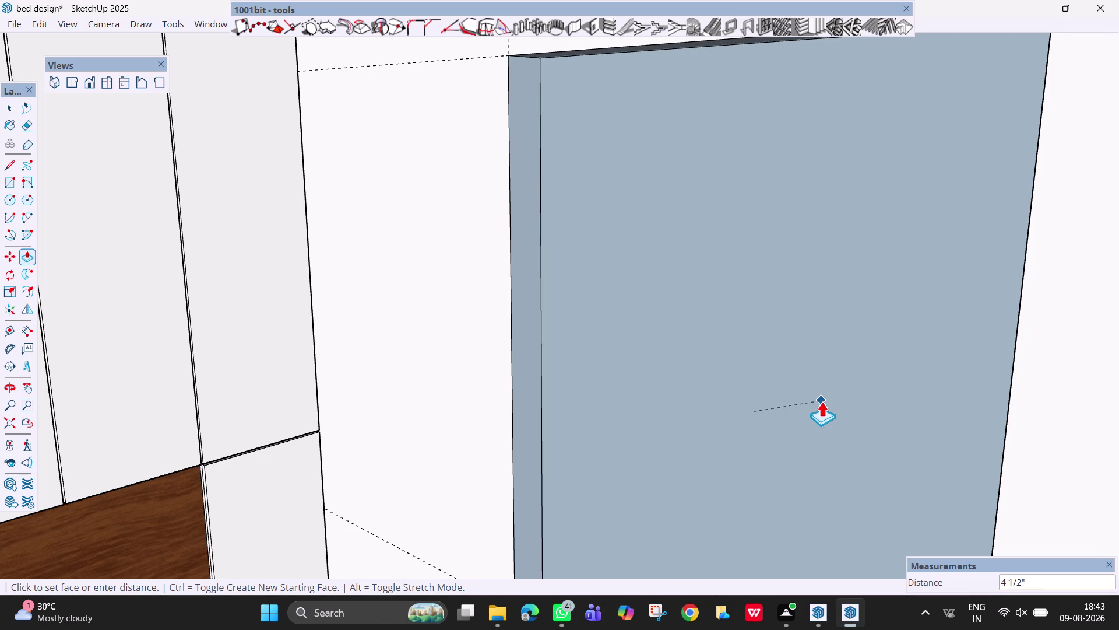
drag(821, 400, 821, 401)
Zoom in and out to inspect the 4 1/2-inch window recess.
scroll(down, 3)
scroll(down, 3)
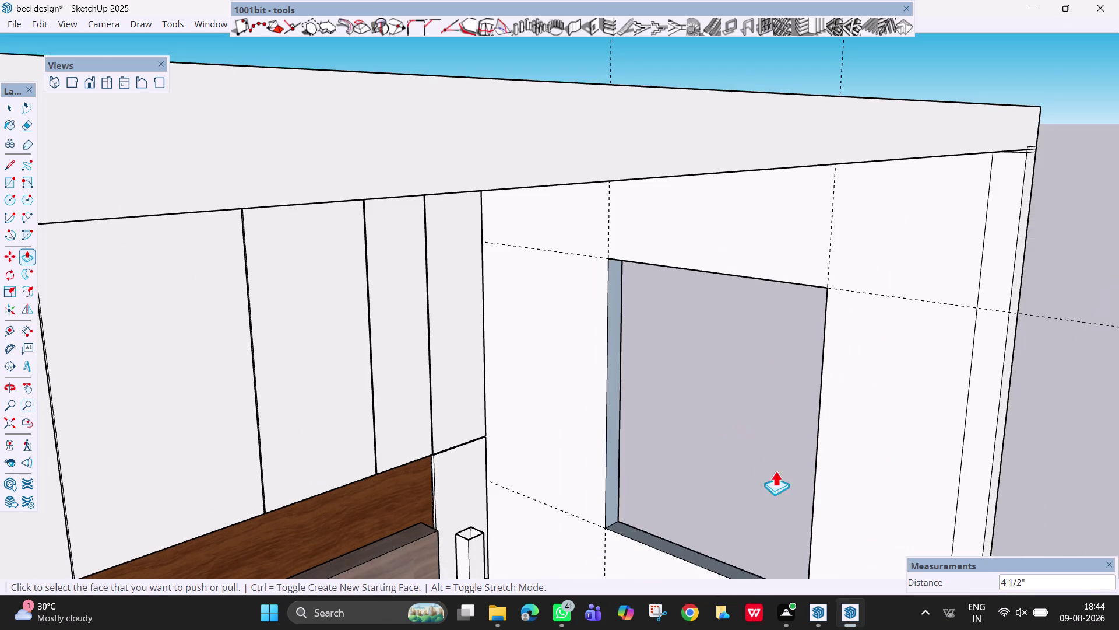
scroll(down, 3)
scroll(up, 3)
scroll(down, 3)
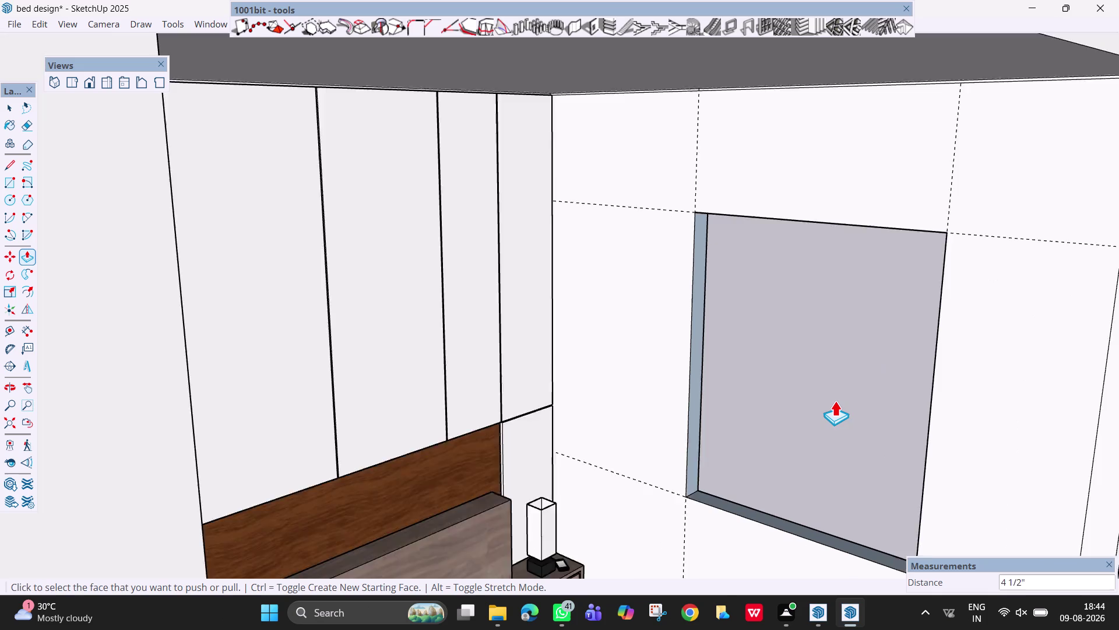
scroll(up, 3)
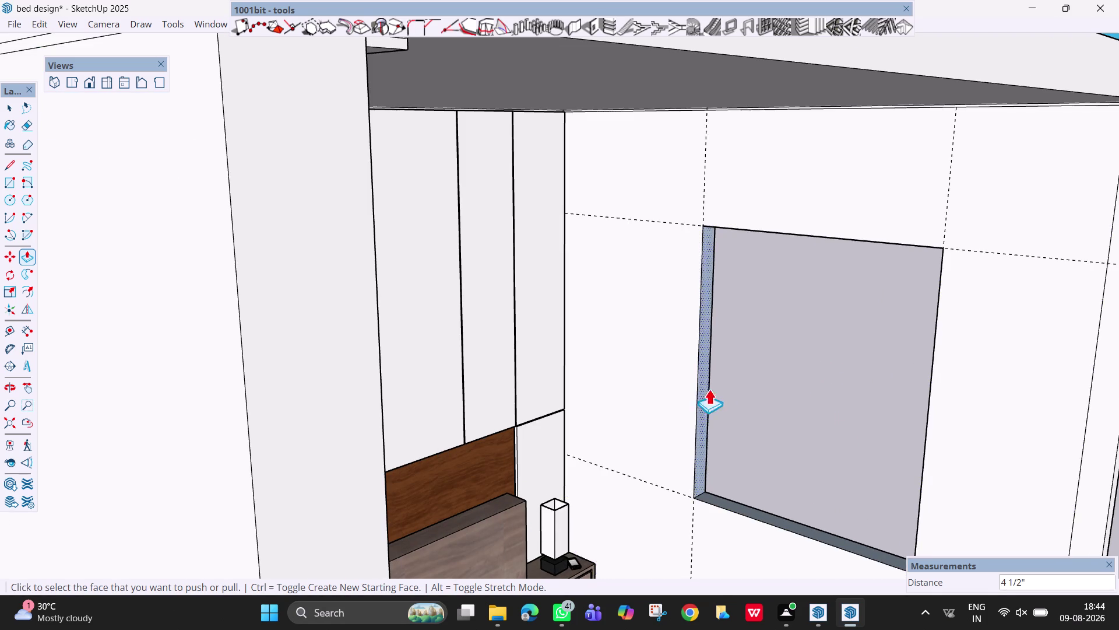
scroll(up, 3)
scroll(down, 3)
middle_drag(725, 361, 756, 380)
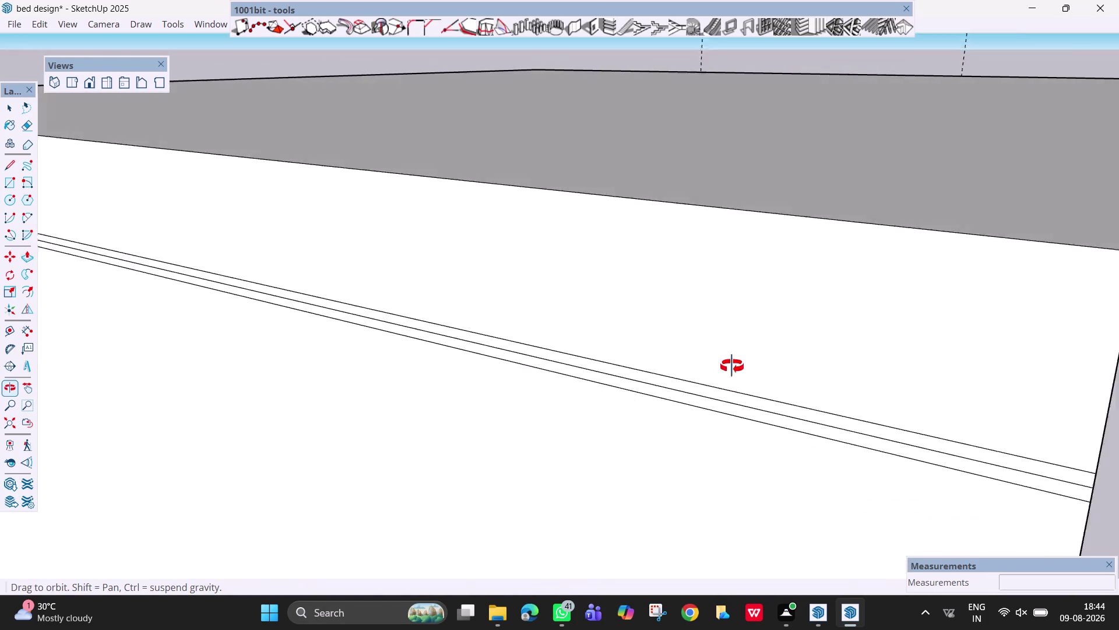
middle_drag(755, 380, 780, 372)
middle_drag(769, 372, 709, 374)
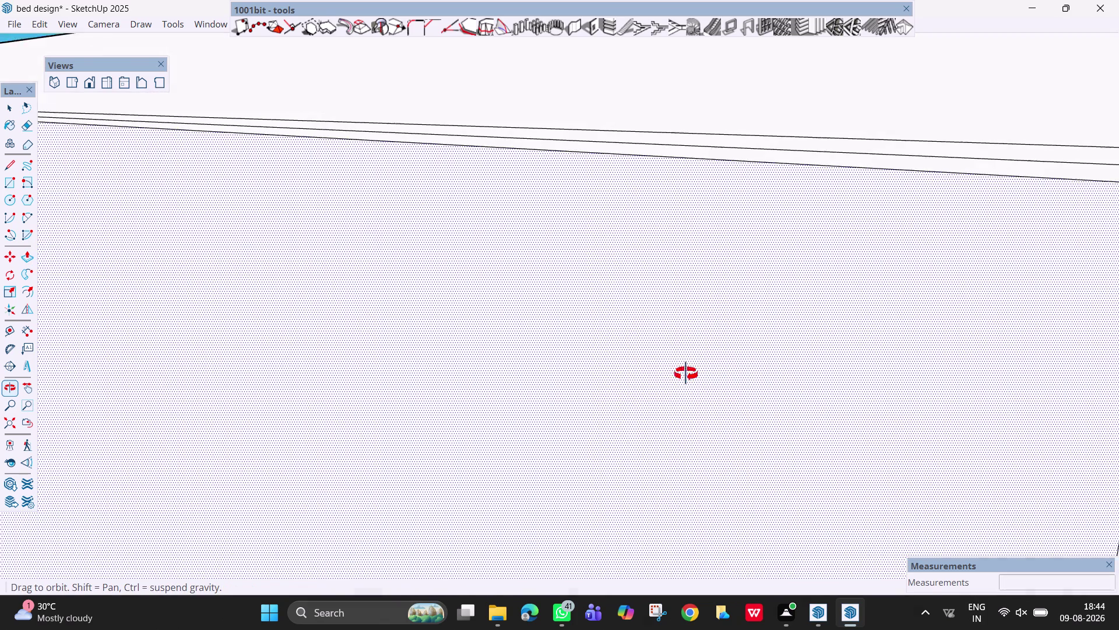
middle_drag(708, 373, 601, 374)
scroll(down, 3)
middle_drag(678, 337, 644, 336)
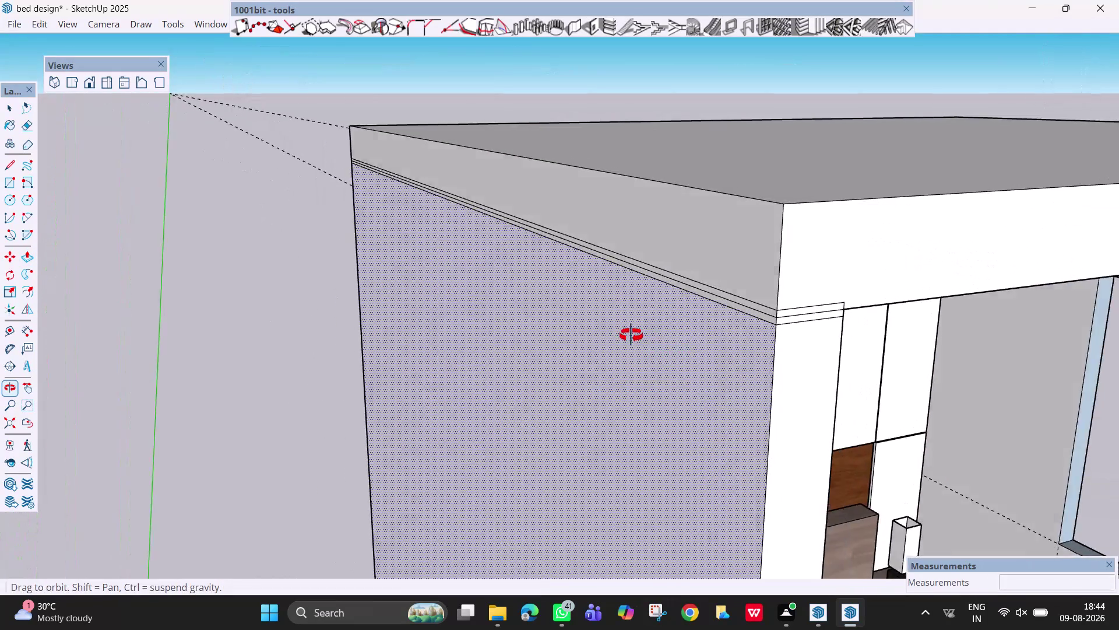
middle_drag(644, 337, 365, 237)
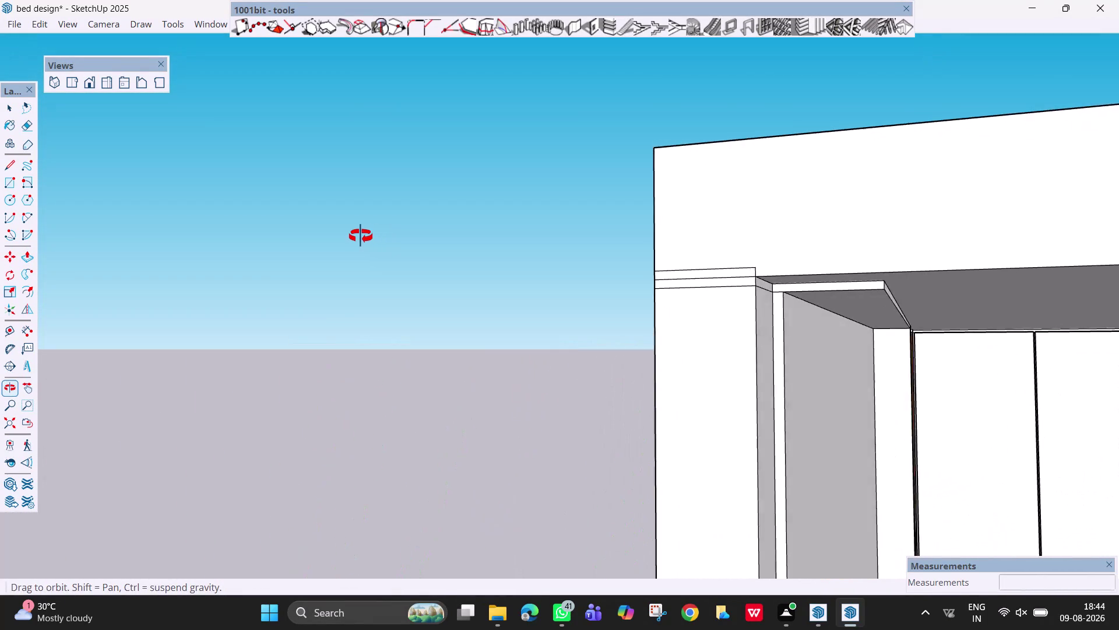
middle_drag(365, 236, 345, 236)
key(Escape)
key(space)
key(e)
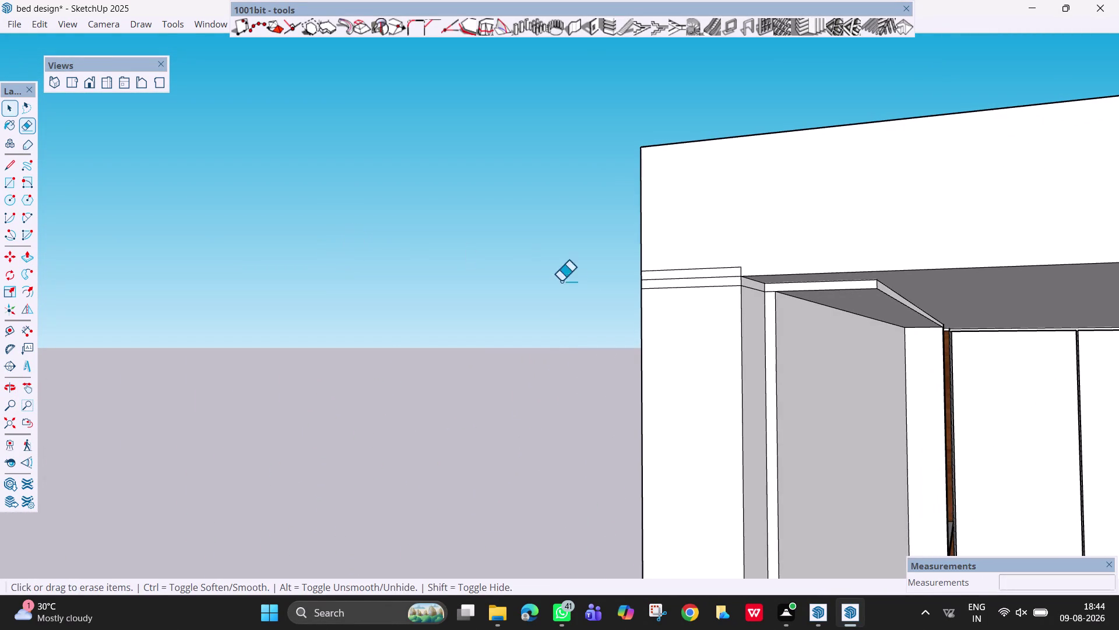
click(683, 277)
click(684, 270)
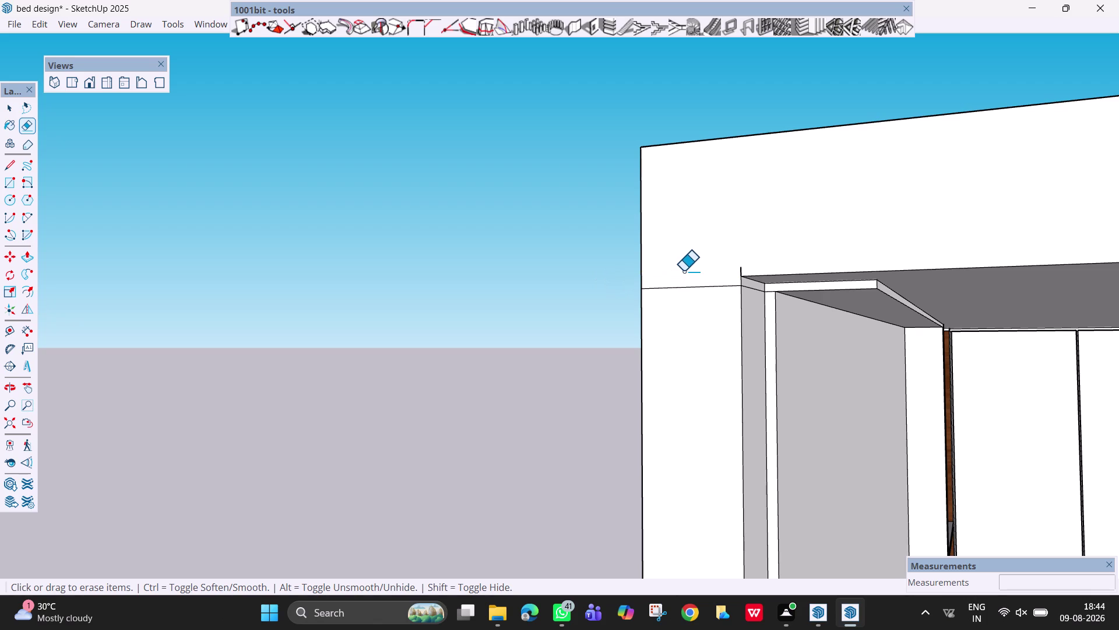
middle_drag(658, 274, 898, 332)
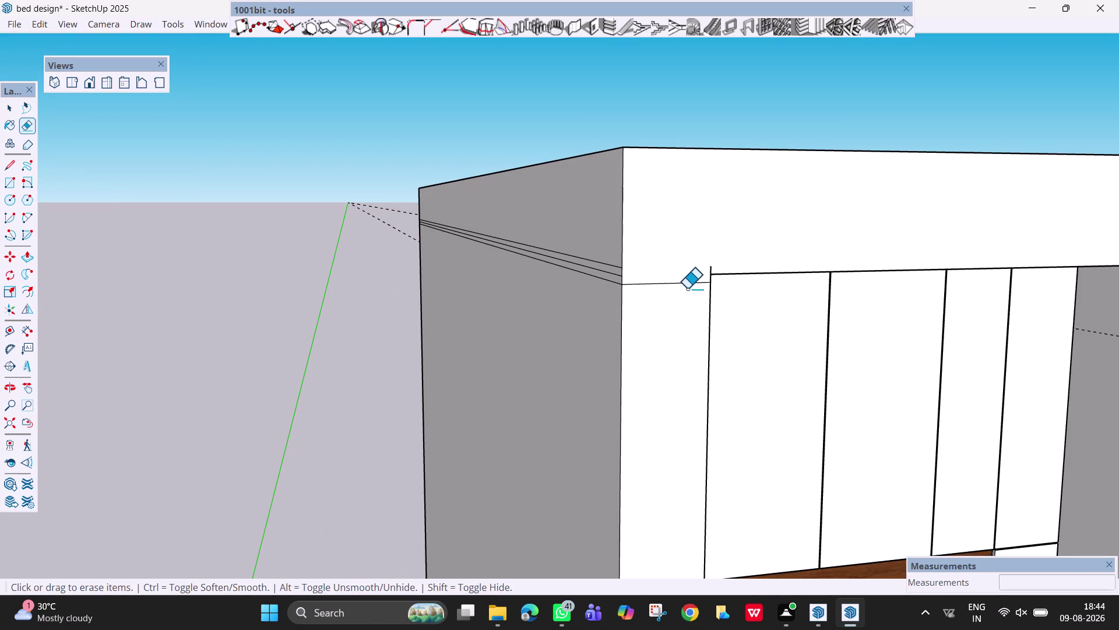
click(682, 285)
click(611, 273)
click(612, 286)
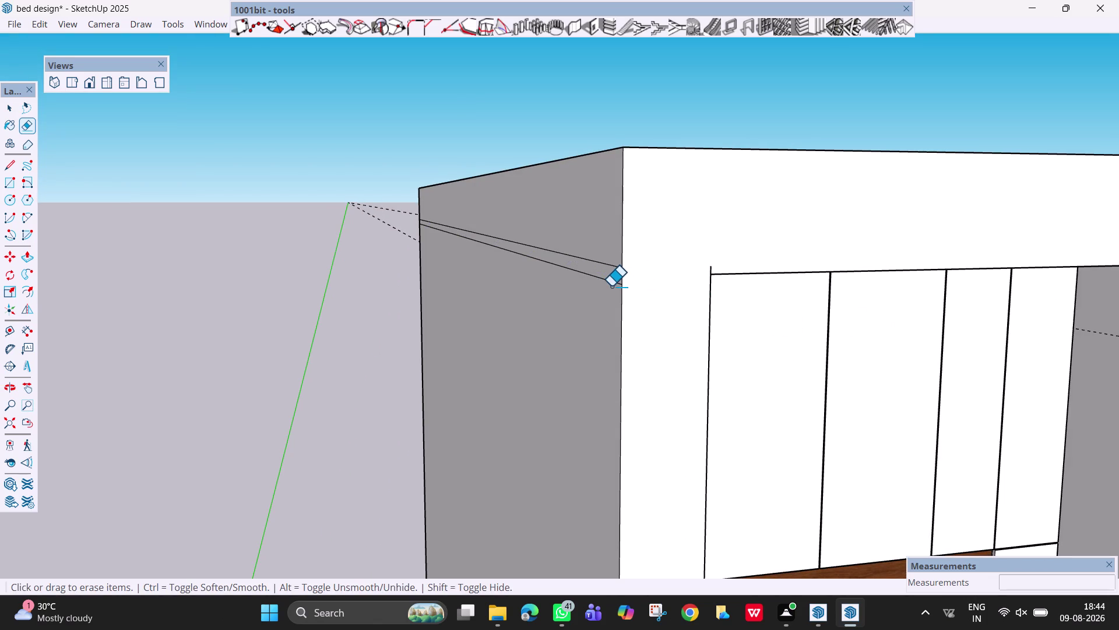
click(611, 281)
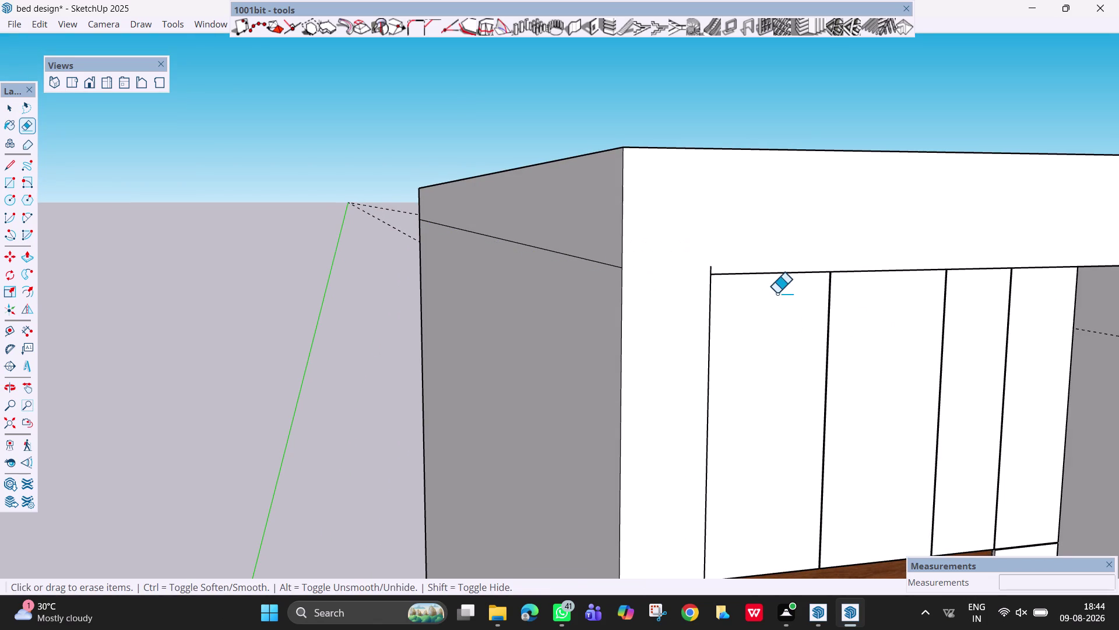
scroll(down, 3)
middle_drag(770, 293, 857, 327)
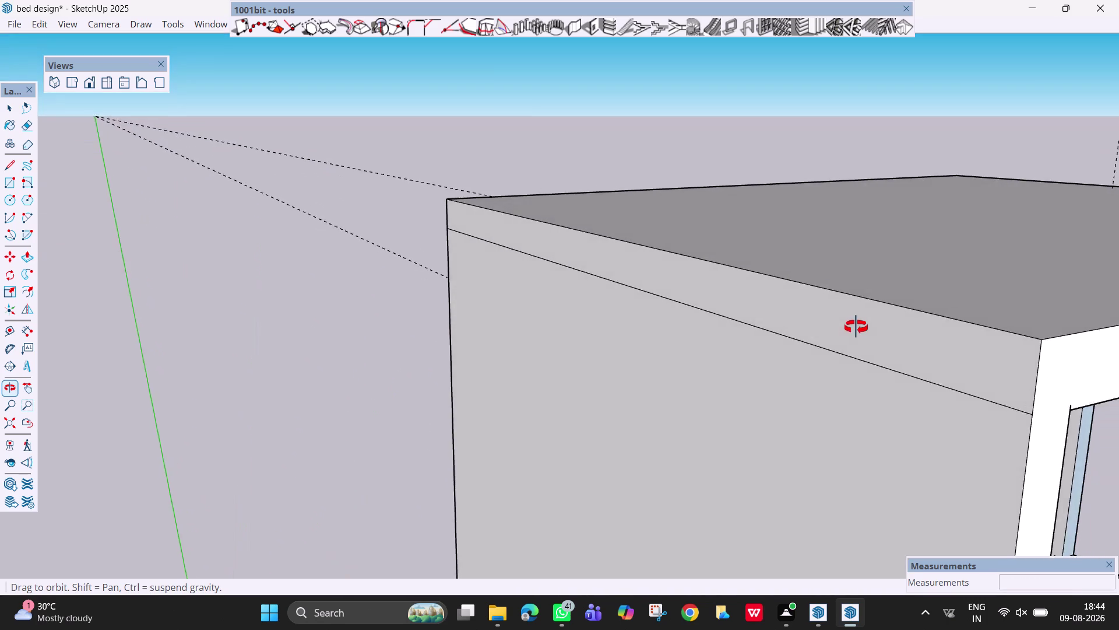
middle_drag(856, 327, 690, 282)
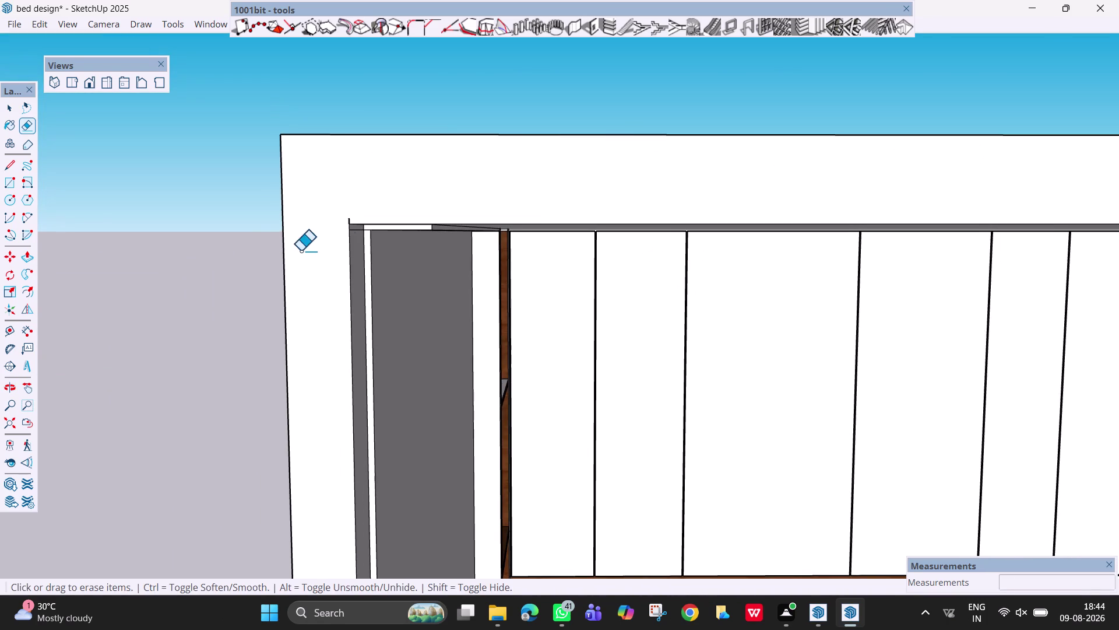
scroll(up, 3)
middle_drag(362, 246, 290, 237)
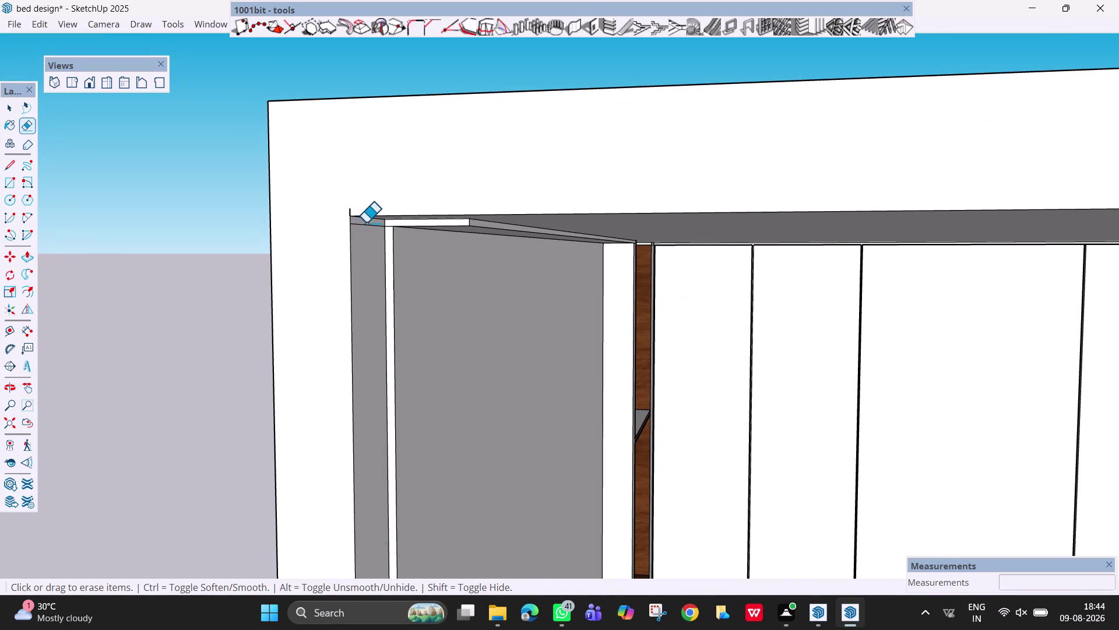
click(366, 227)
drag(351, 210, 345, 210)
scroll(down, 3)
scroll(down, 3)
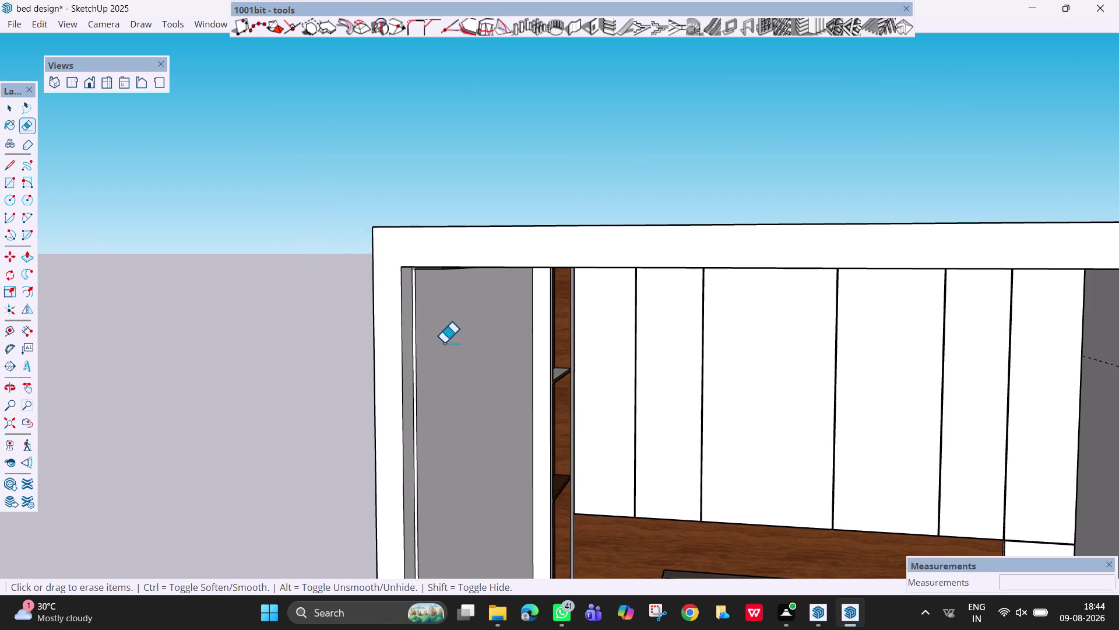
scroll(down, 3)
scroll(down, 3)
middle_drag(504, 452, 440, 425)
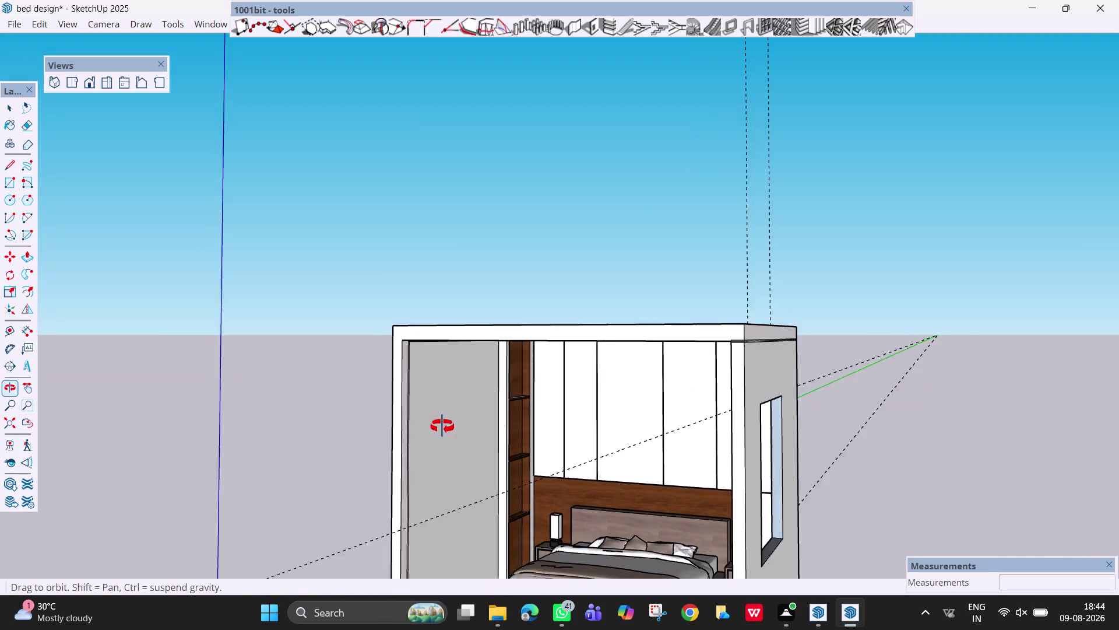
middle_drag(440, 425, 450, 432)
scroll(up, 3)
scroll(up, 3)
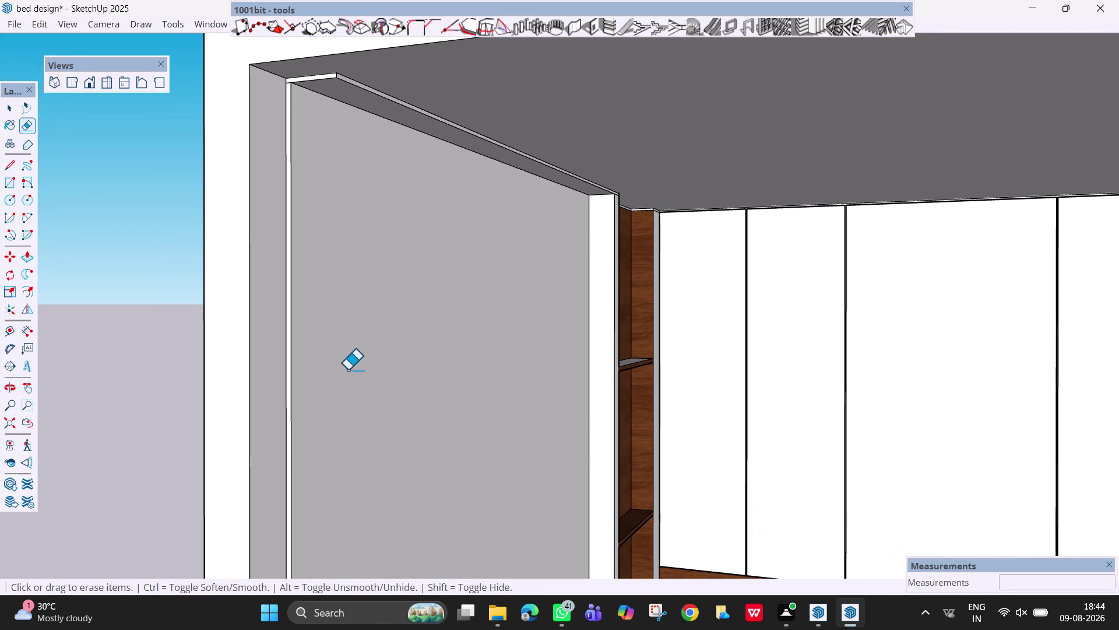
scroll(down, 3)
scroll(down, 3)
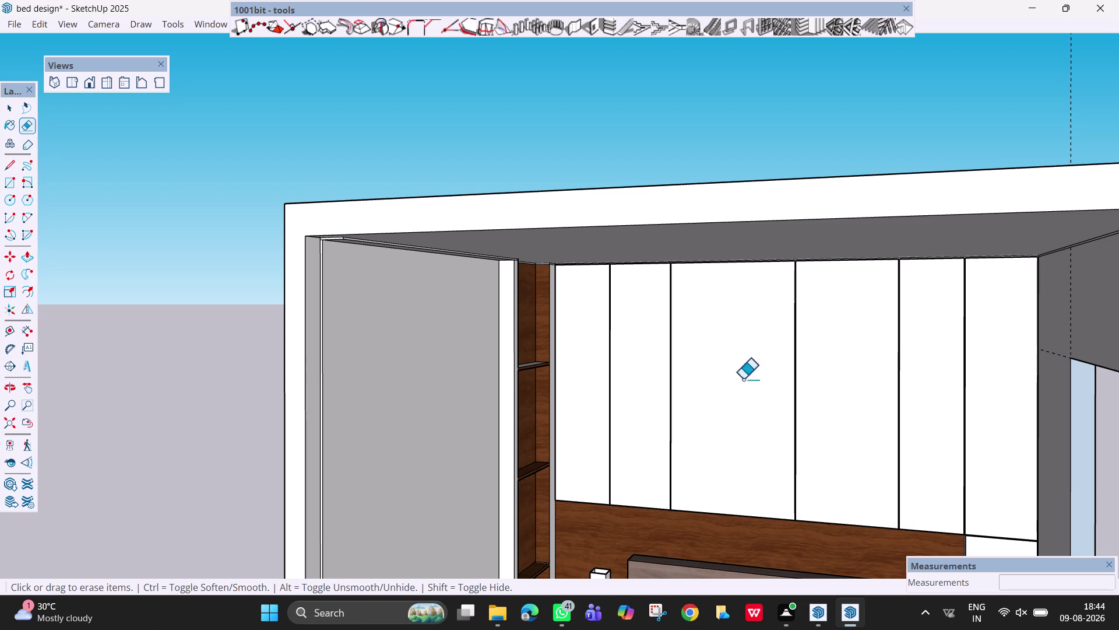
scroll(down, 3)
Draw a rectangle on the wall plane across the right-wall window opening, corner to corner.
middle_drag(659, 364, 879, 371)
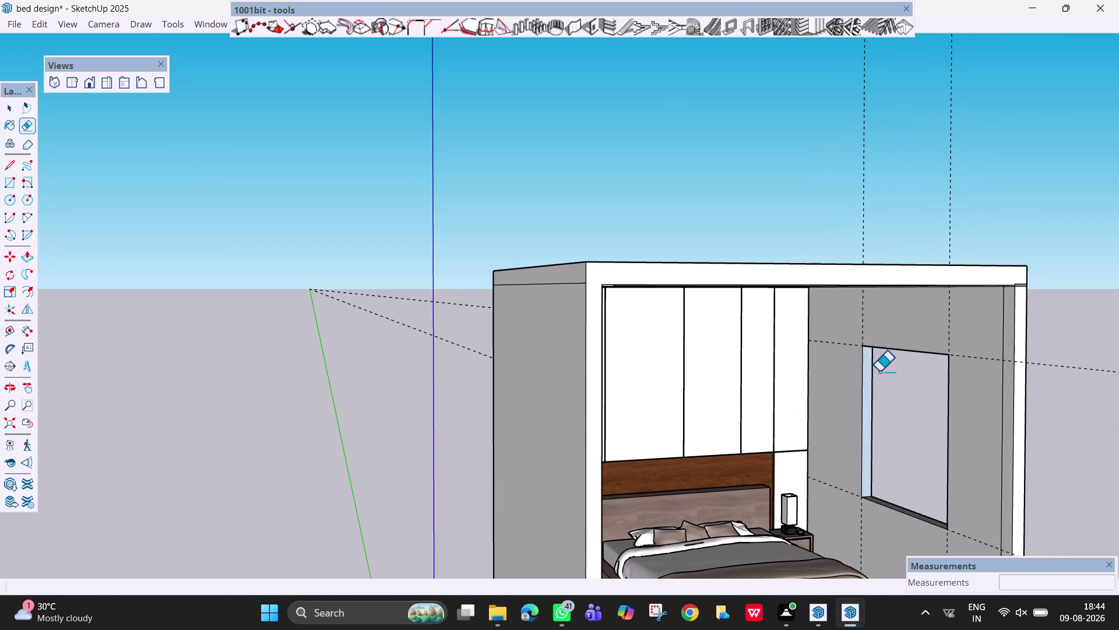
key(Escape)
key(space)
scroll(up, 3)
scroll(up, 3)
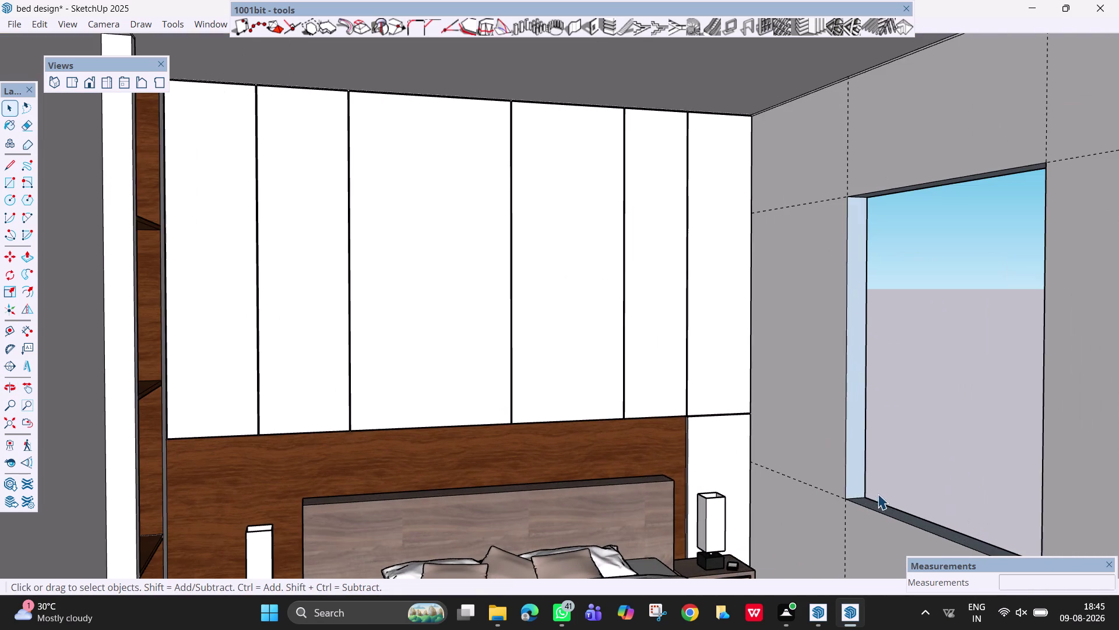
middle_drag(878, 493, 941, 512)
key(r)
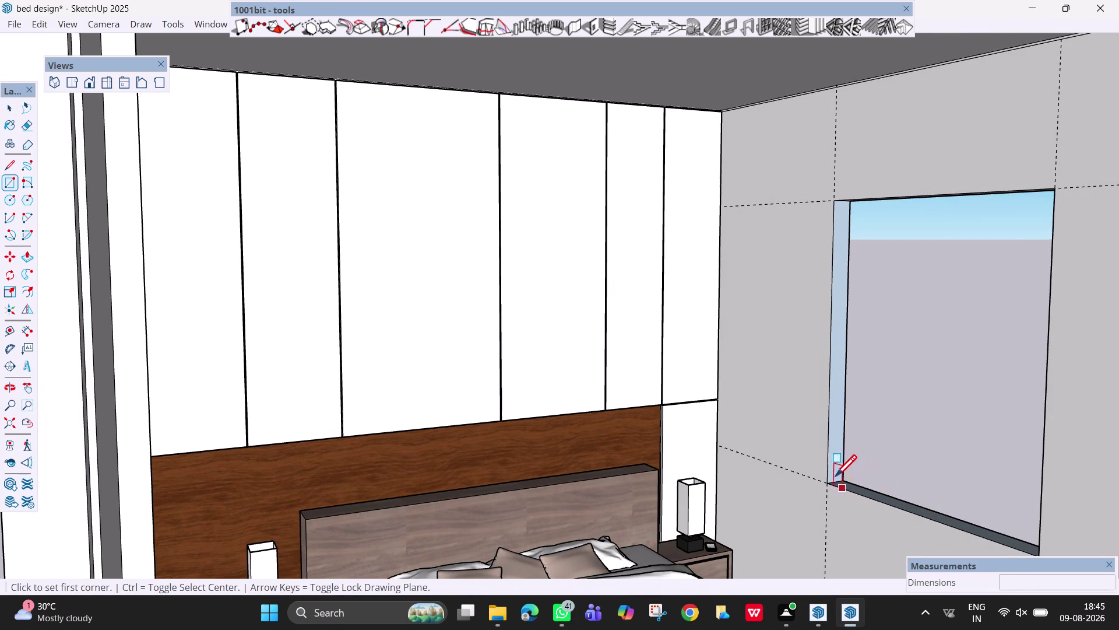
scroll(up, 3)
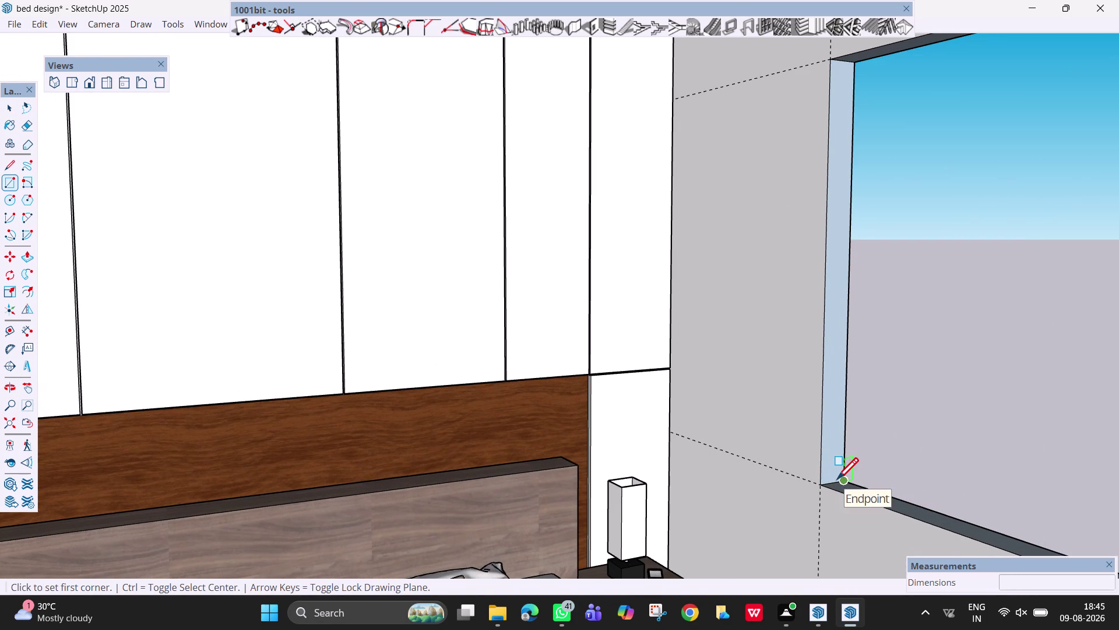
click(835, 483)
scroll(down, 3)
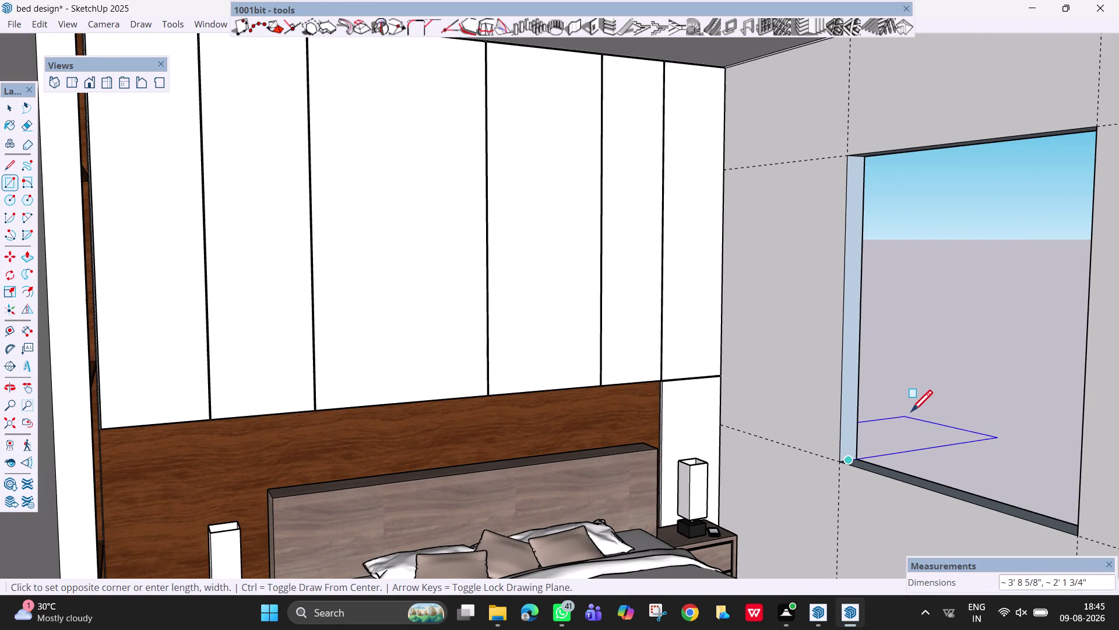
key(Right)
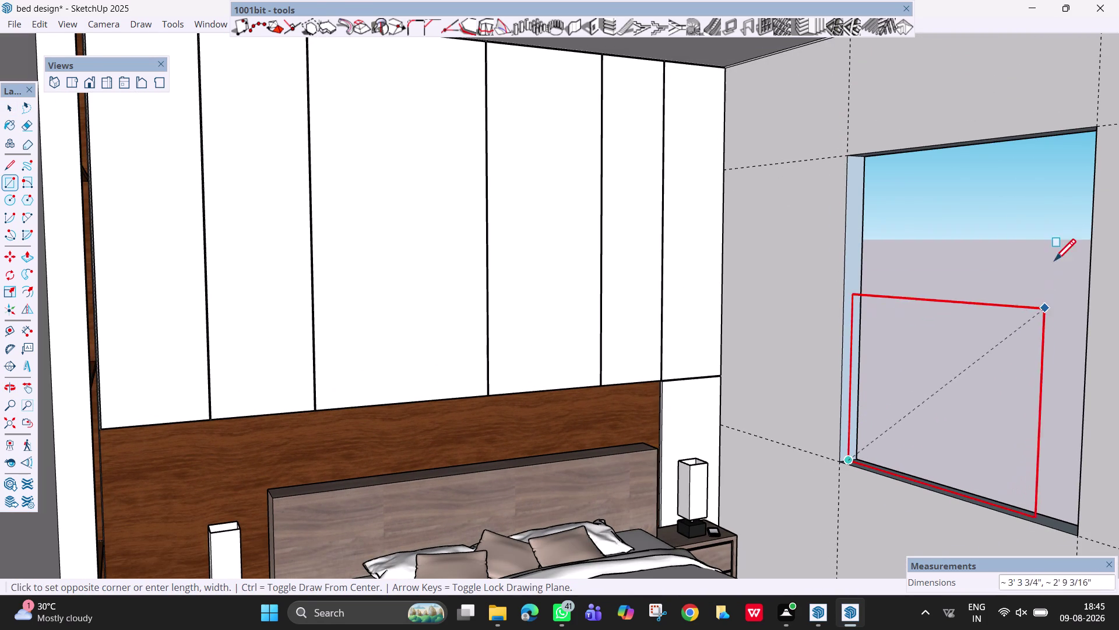
click(1101, 126)
Orbit and zoom around the new window face to check it fills the opening.
scroll(down, 3)
middle_drag(1040, 200, 1057, 213)
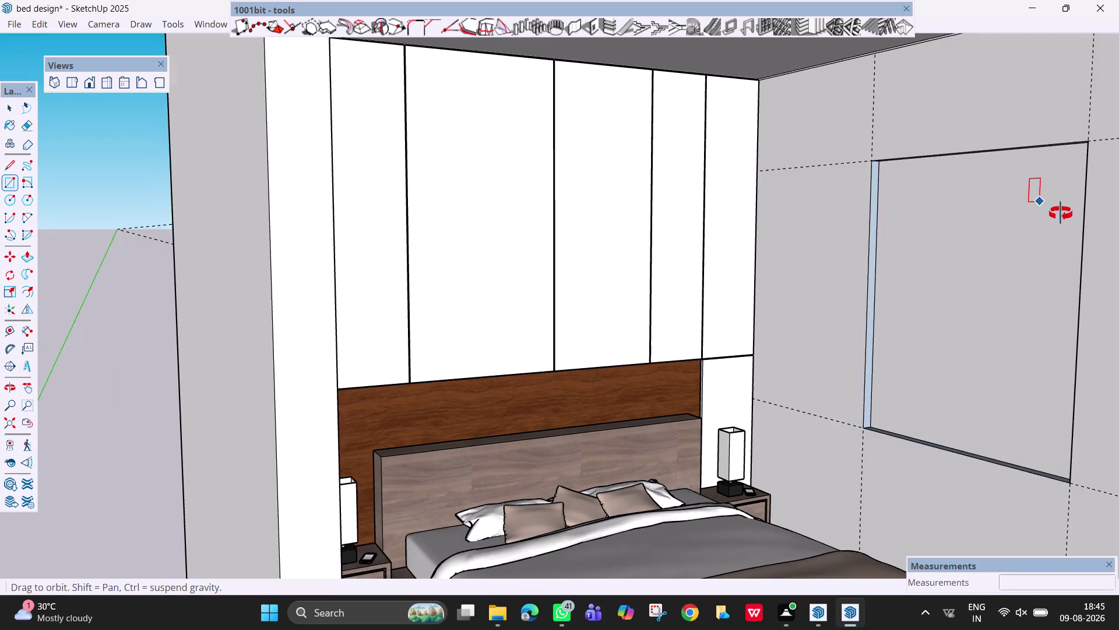
middle_drag(1058, 213, 1115, 213)
scroll(up, 3)
scroll(up, 3)
middle_drag(973, 236, 1096, 252)
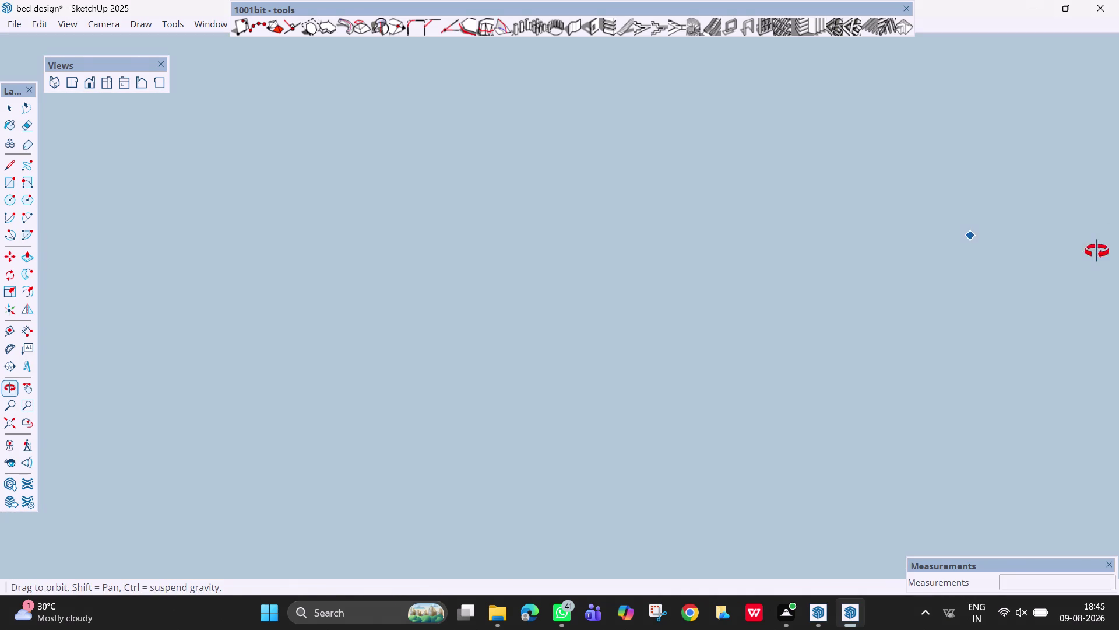
middle_drag(1097, 251, 1100, 249)
middle_drag(1029, 222, 678, 244)
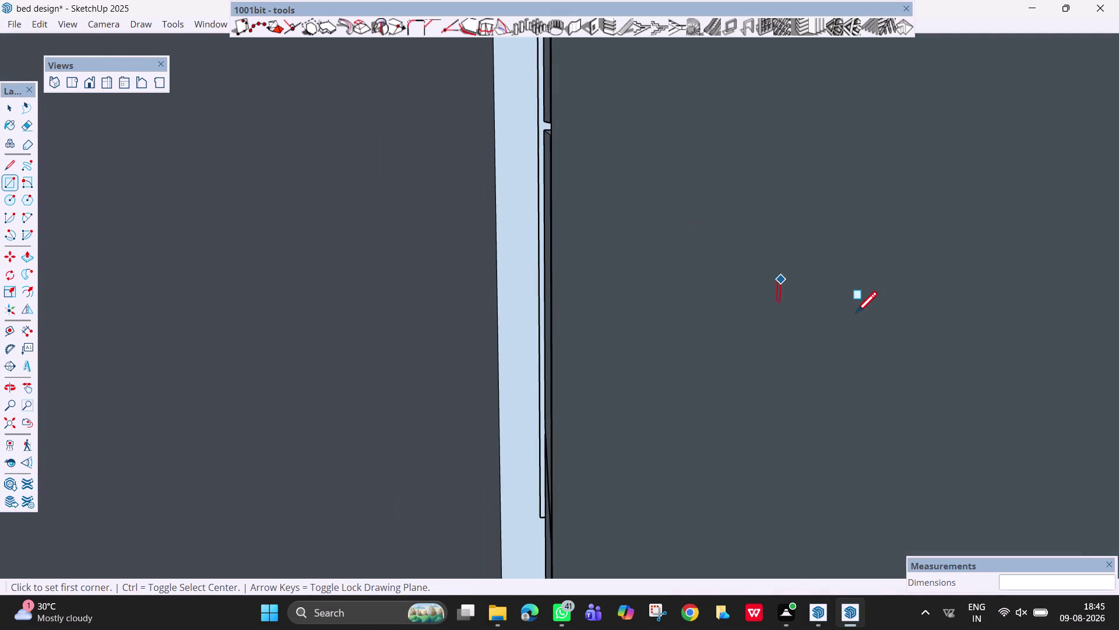
click(3, 425)
middle_drag(901, 264, 812, 283)
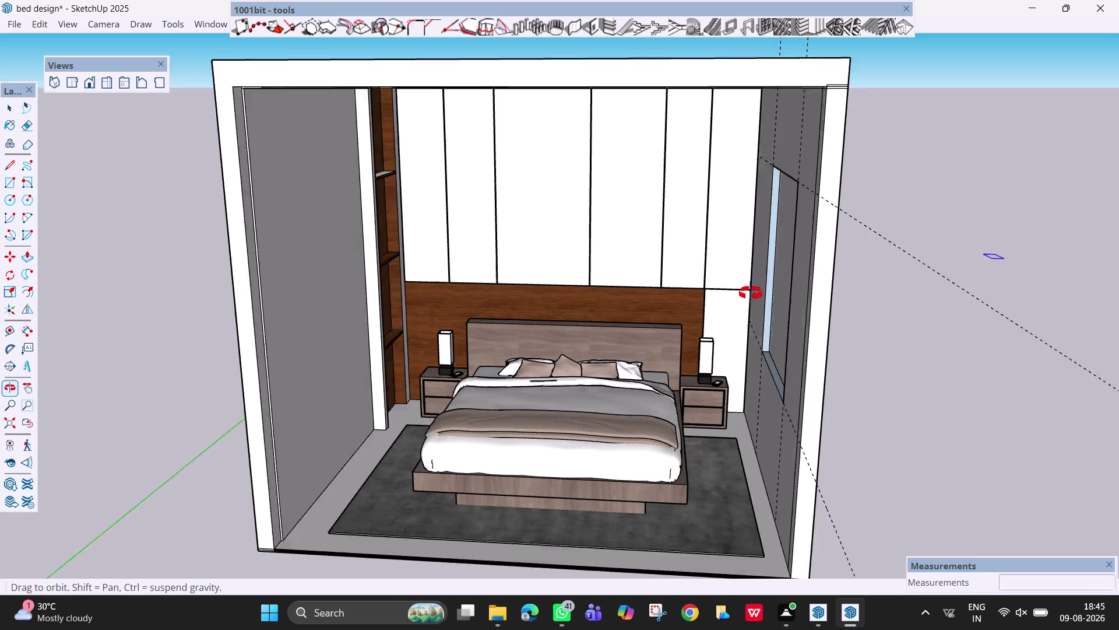
Orbit and zoom to view the window pane squarely from outside.
middle_drag(813, 282, 375, 279)
scroll(up, 3)
scroll(up, 3)
middle_drag(461, 256, 353, 260)
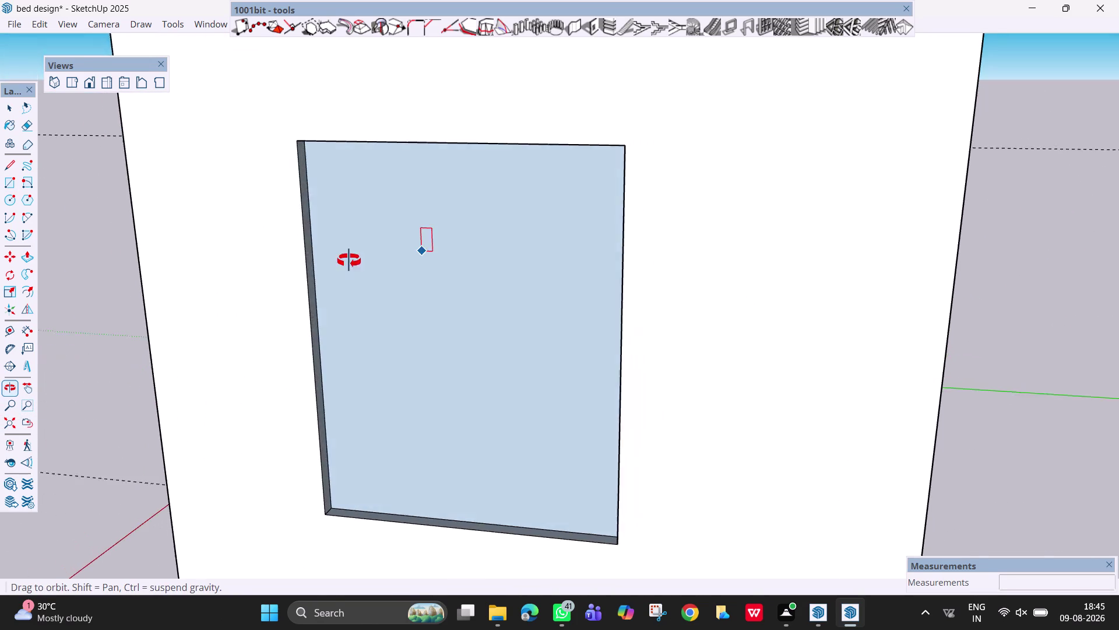
middle_drag(353, 261, 293, 265)
scroll(up, 3)
middle_drag(306, 187, 313, 107)
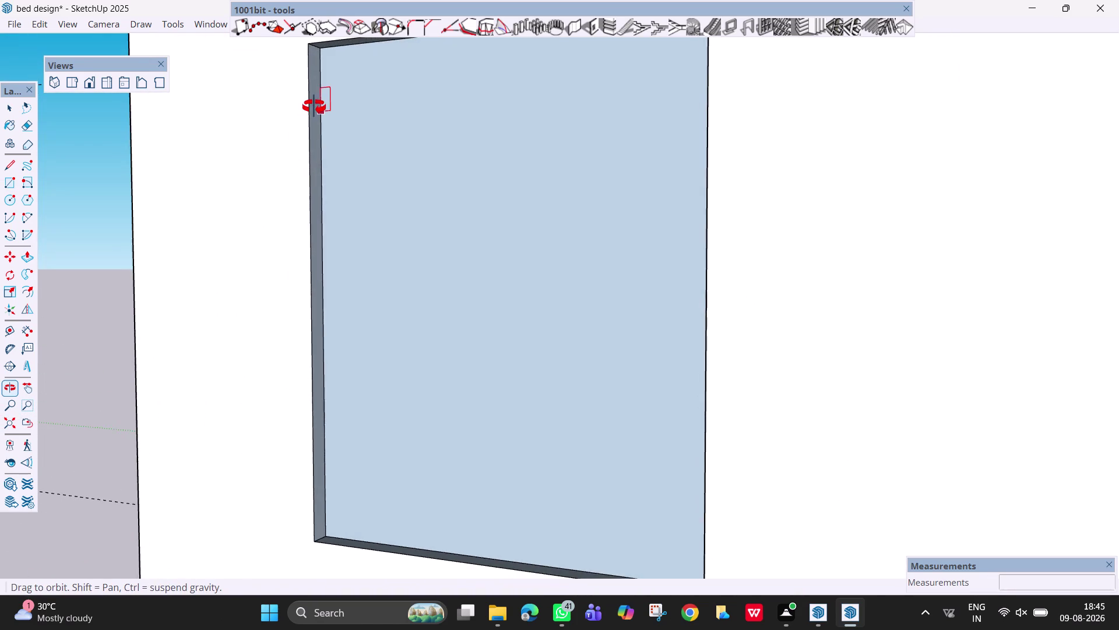
middle_drag(314, 107, 493, 161)
scroll(down, 3)
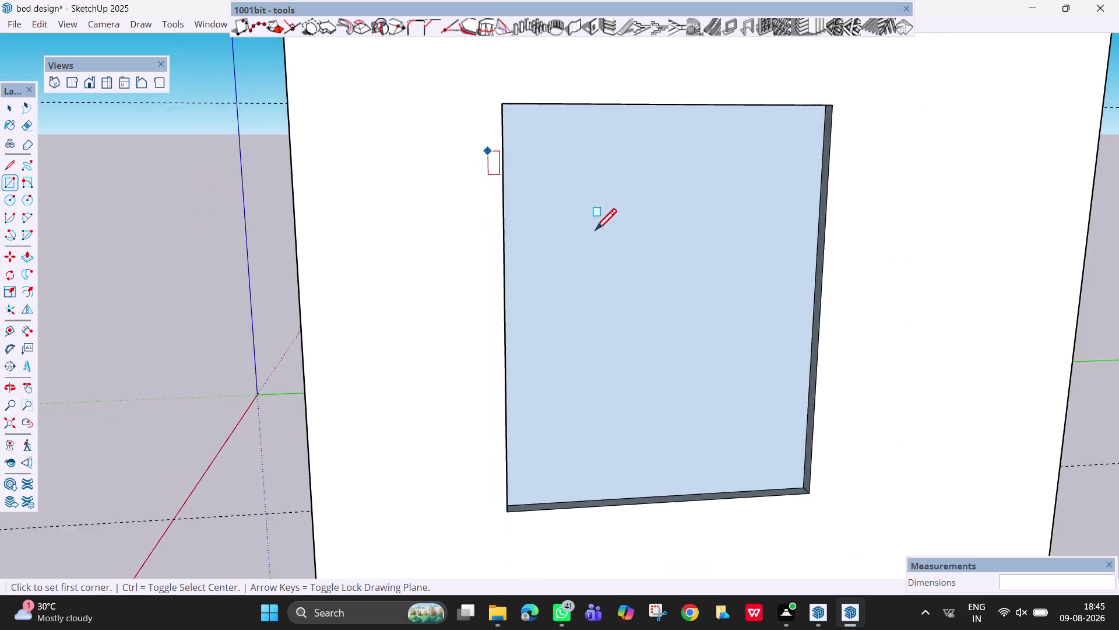
Select the window pane face and launch the 1001bit Panel Divider for it.
key(space)
click(621, 287)
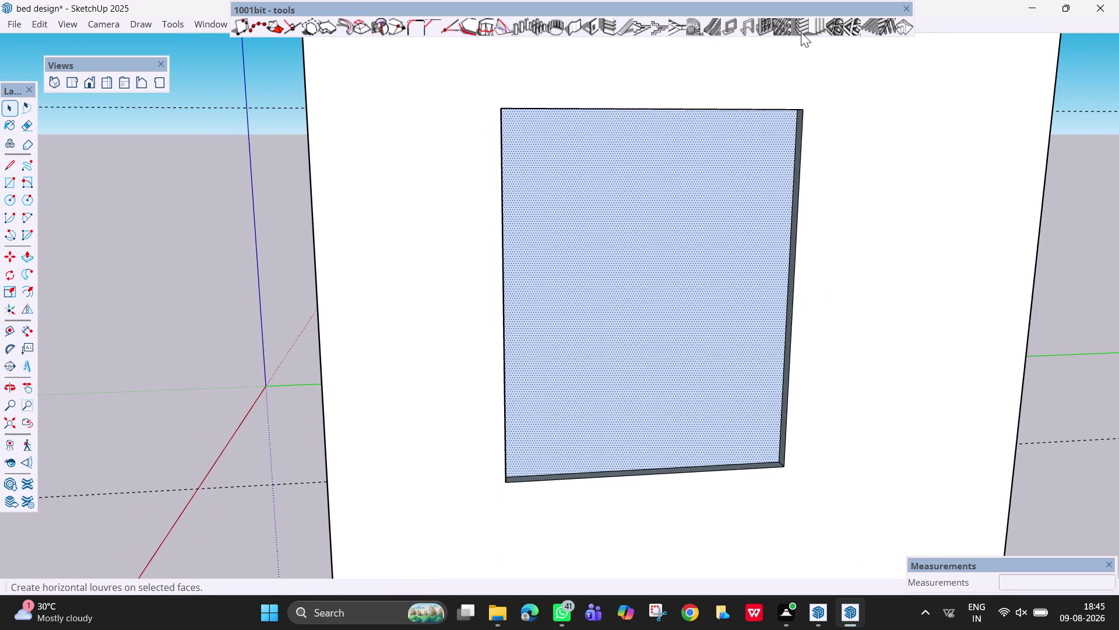
click(762, 31)
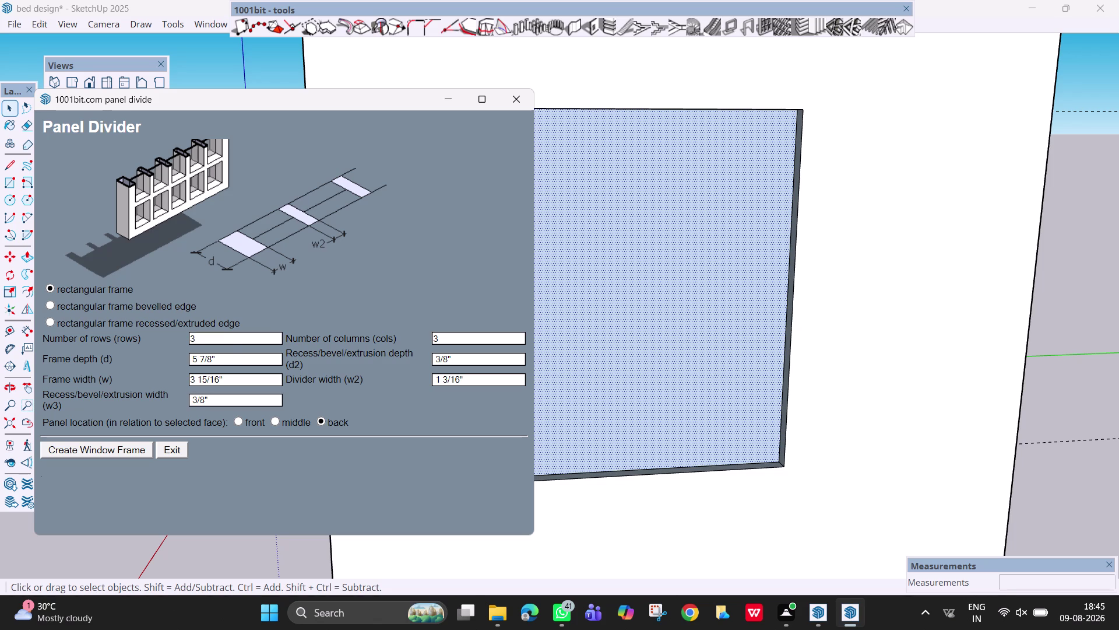
Clear the Panel Divider's Number of rows value, leaving columns at 3.
click(227, 336)
key(BackSpace)
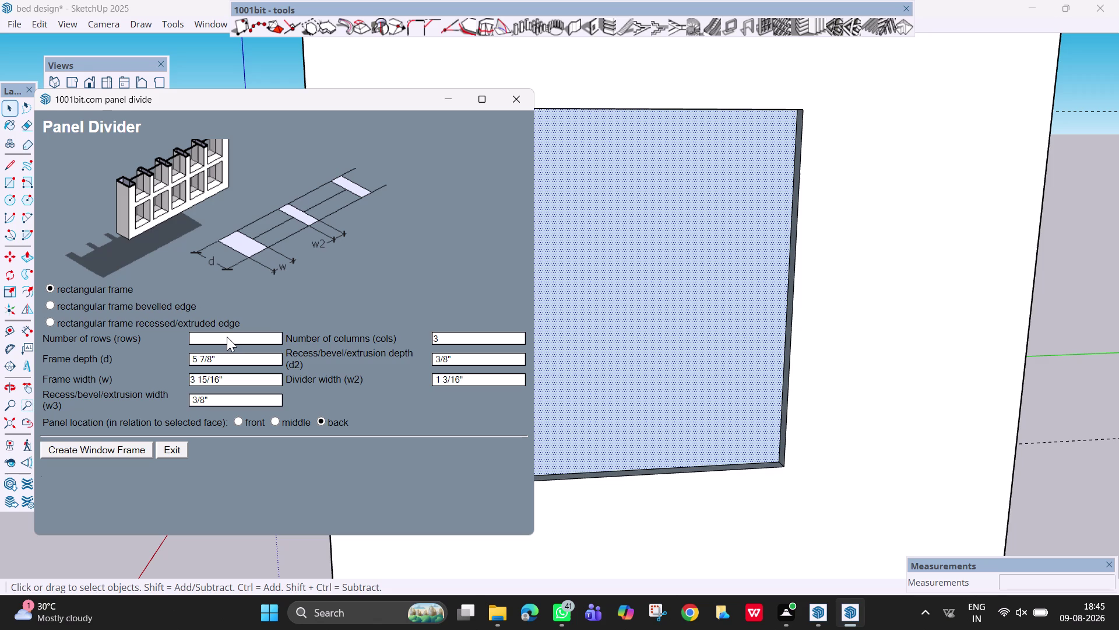